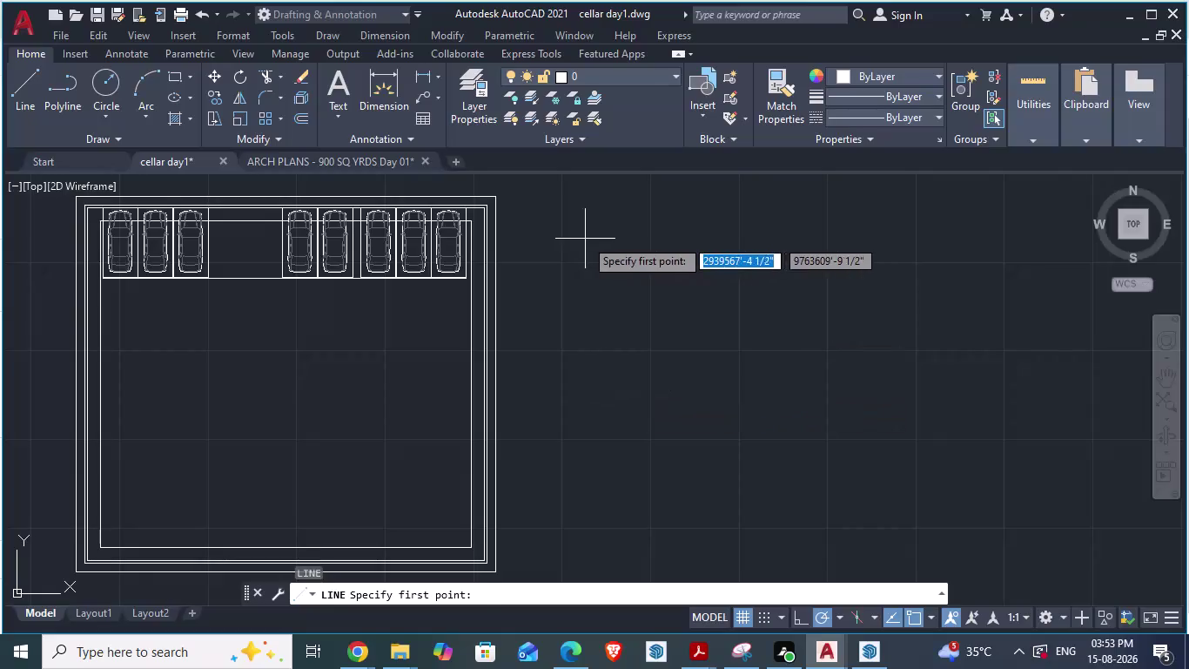
Draw a long vertical line right of the cellar parking plan, then select it.
click(585, 238)
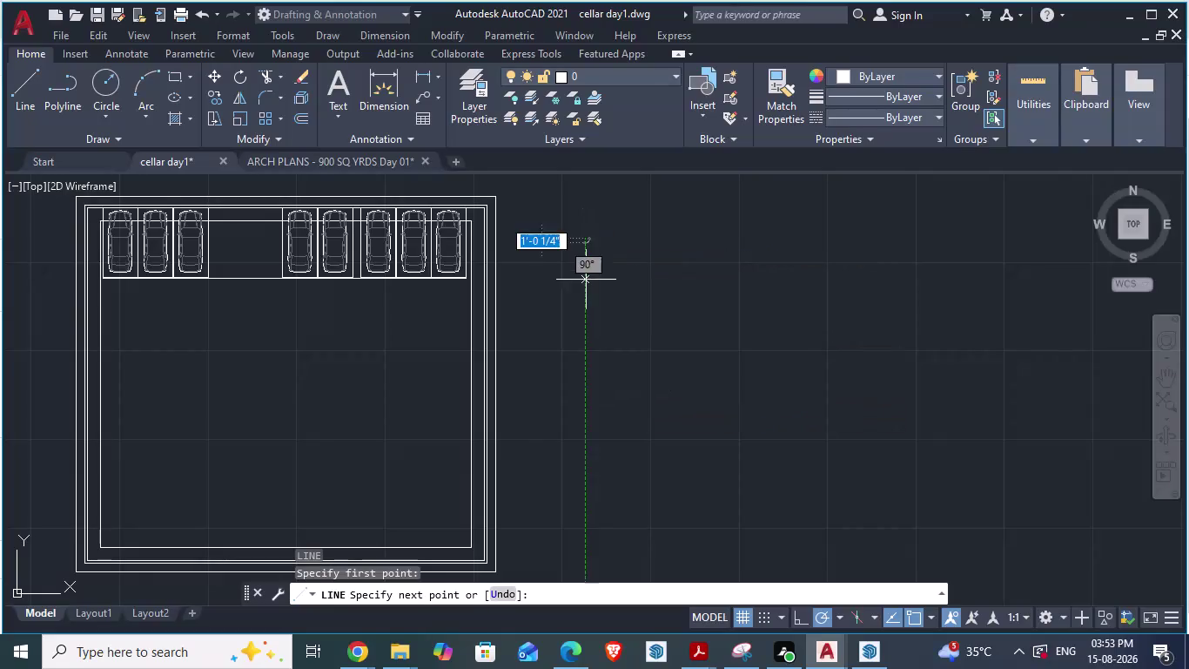
click(580, 480)
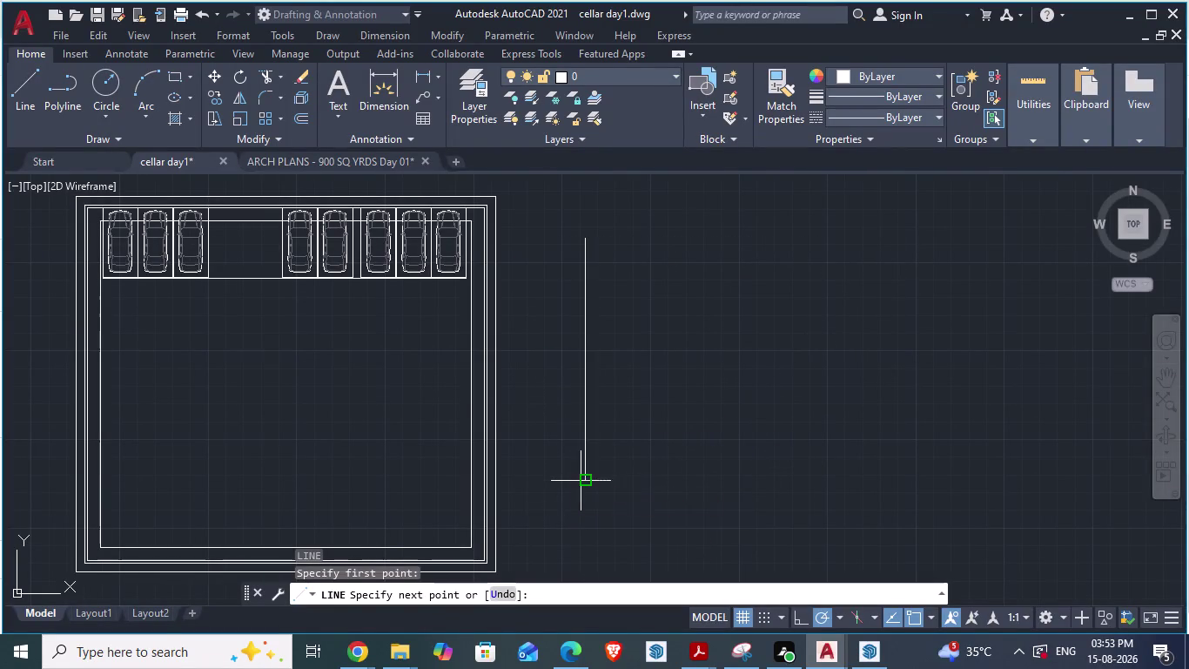
key(Escape)
scroll(up, 3)
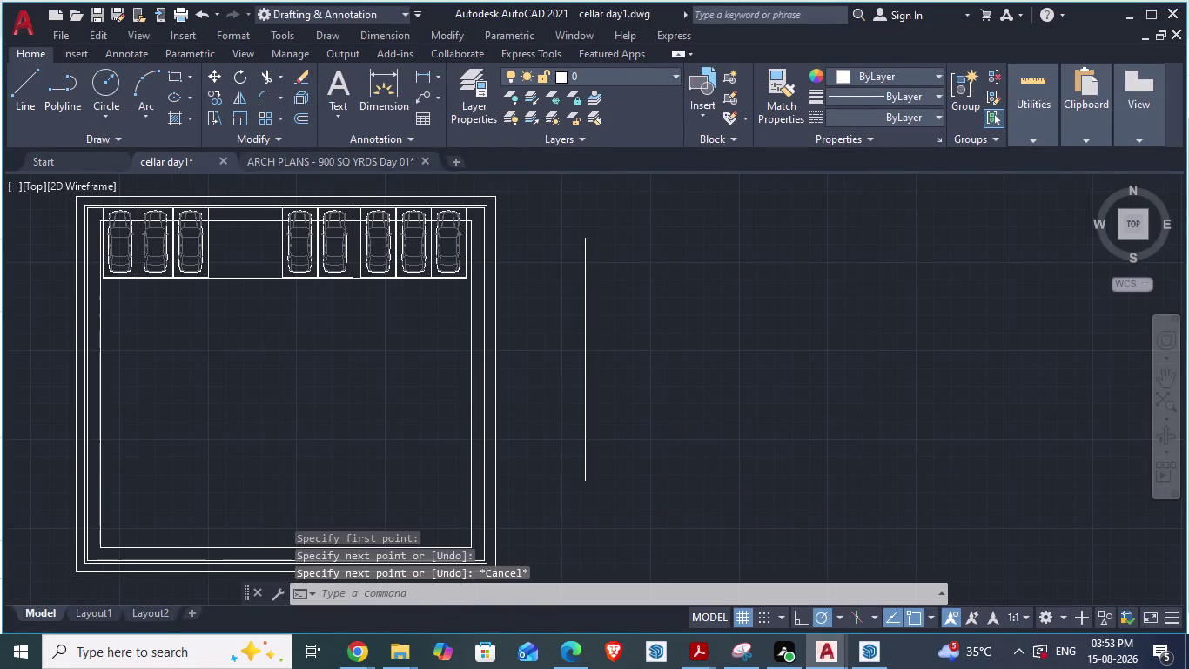
click(586, 339)
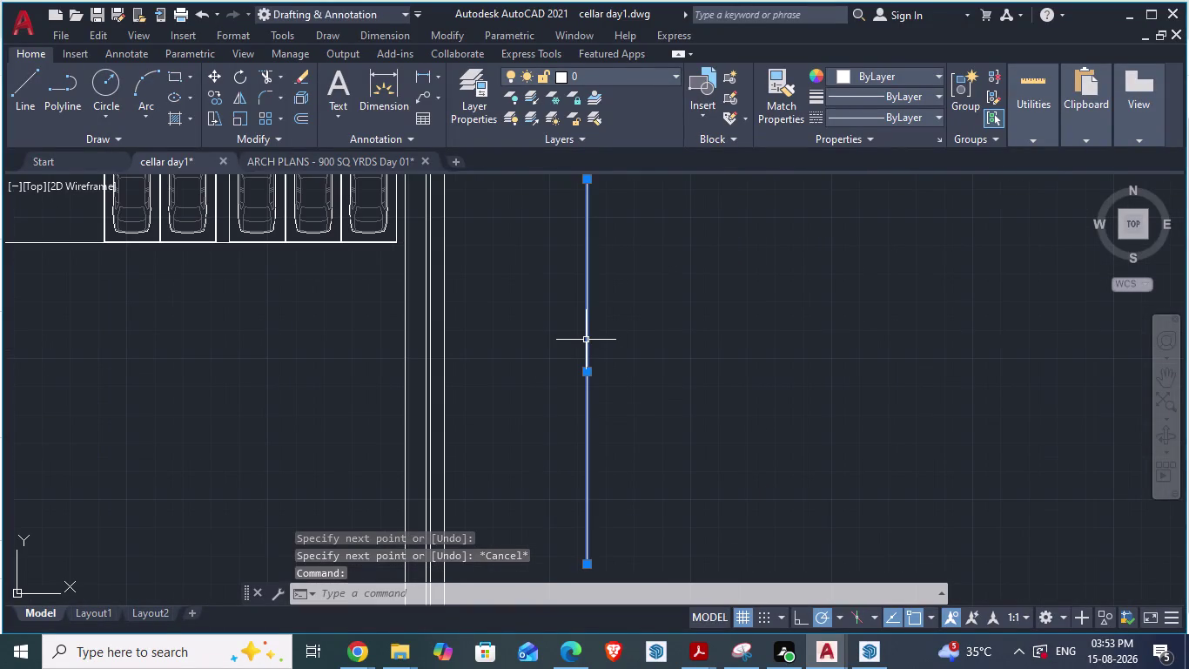
Start DIVIDE with DIV and pick the vertical line.
text(div)
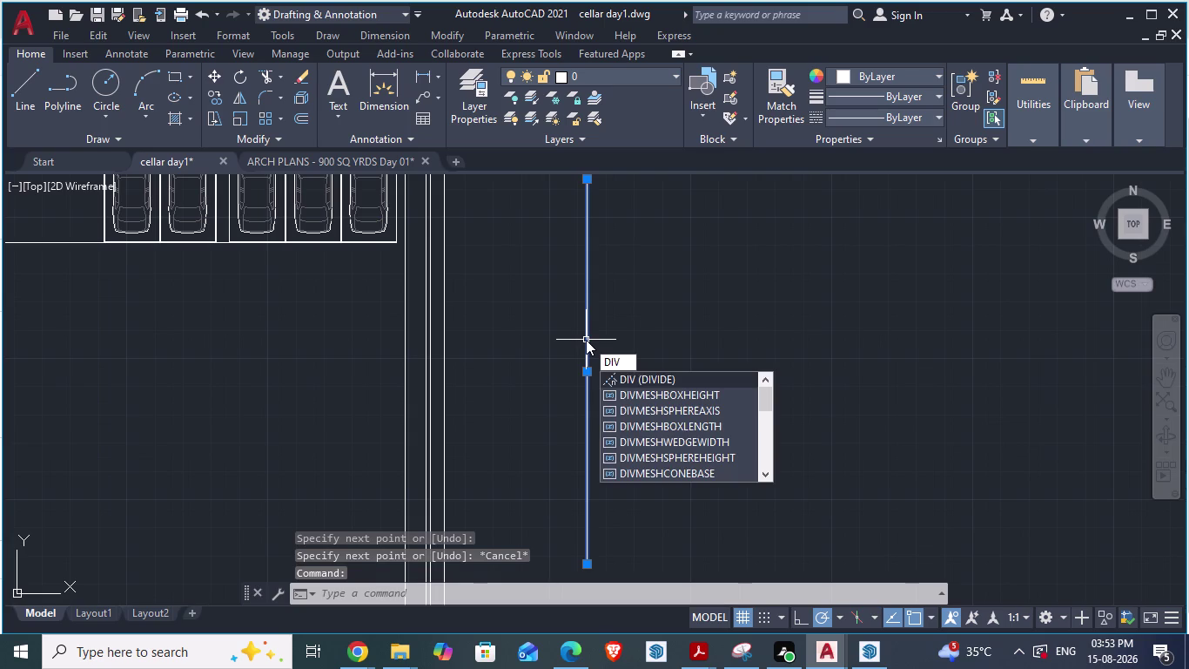
key(Return)
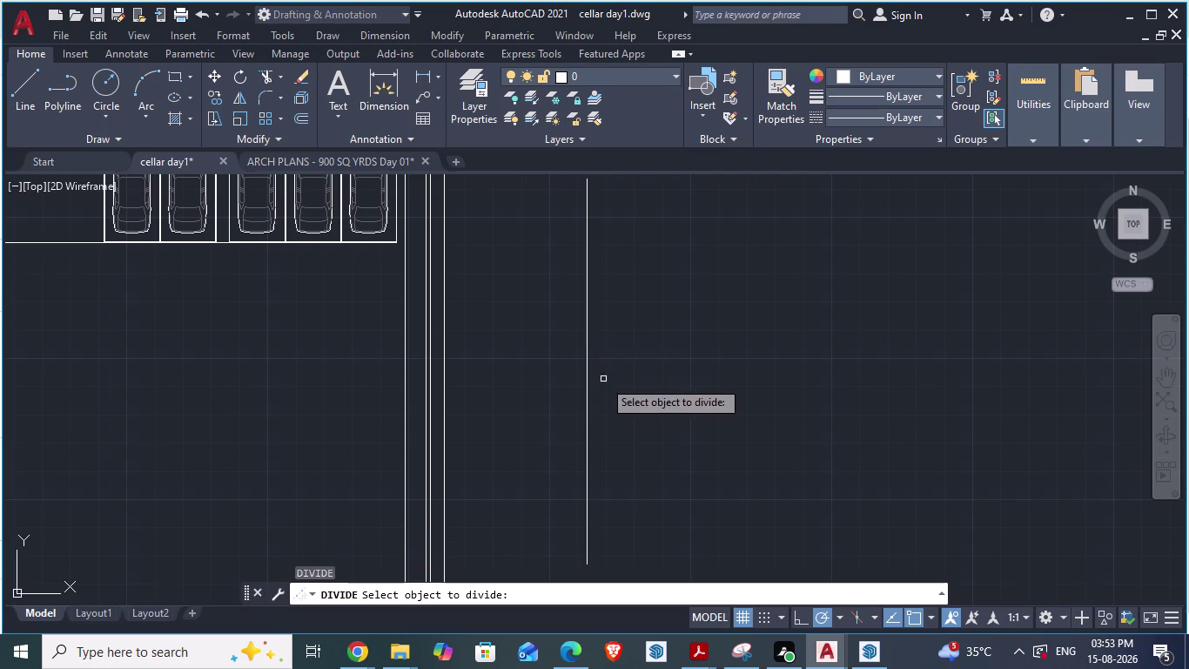
click(590, 367)
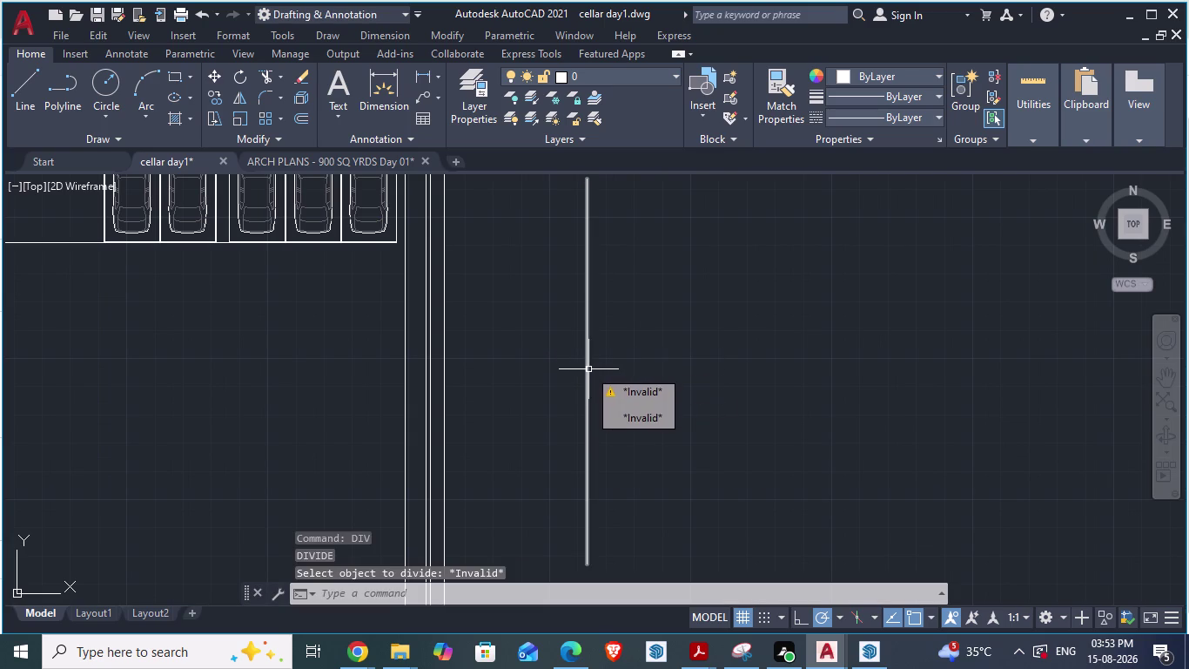
click(586, 371)
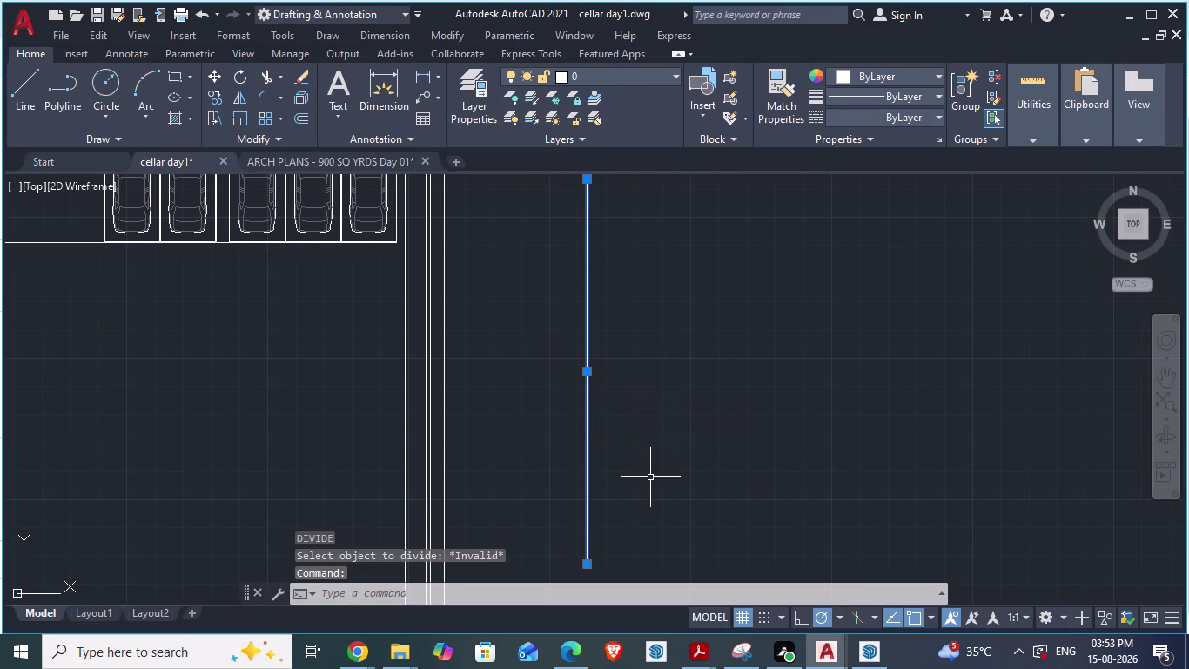
scroll(down, 3)
scroll(up, 3)
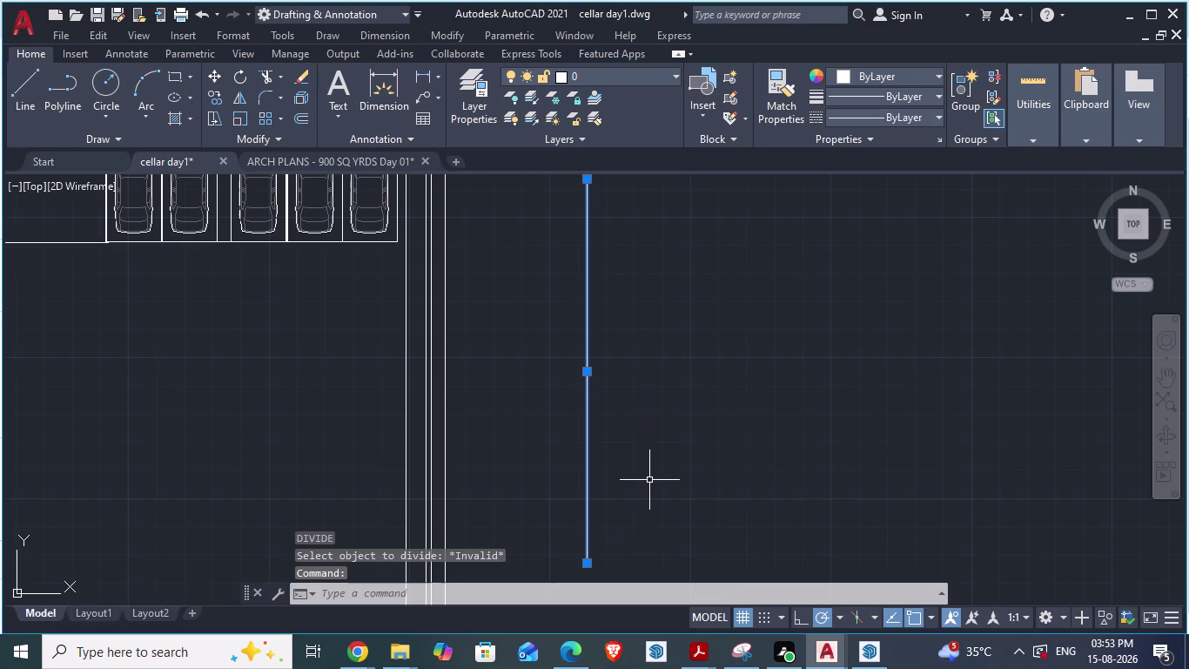
Rerun DIVIDE, pick the vertical line and divide it into 3 segments.
text(di)
text(v)
key(Return)
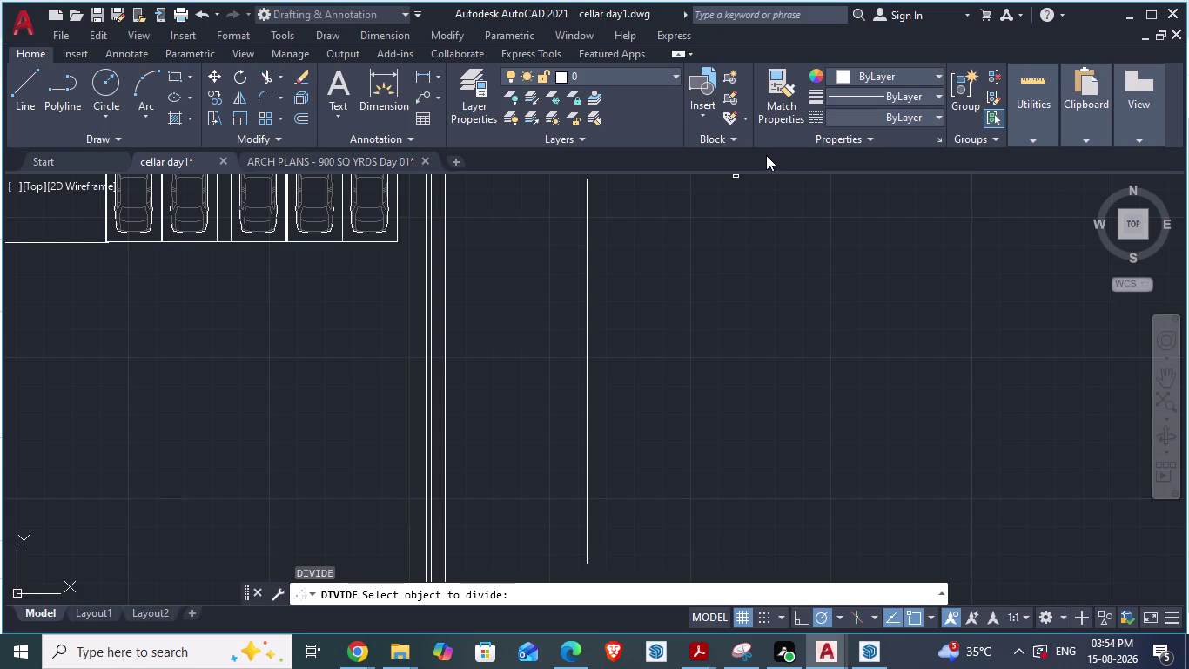
click(846, 144)
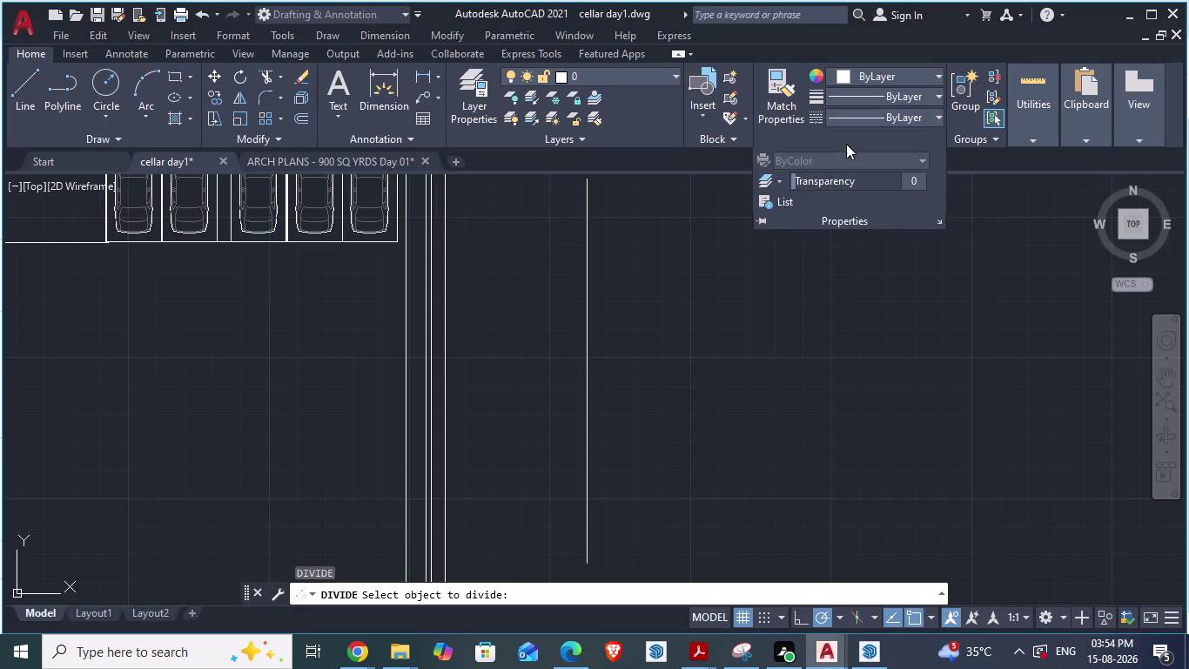
click(588, 292)
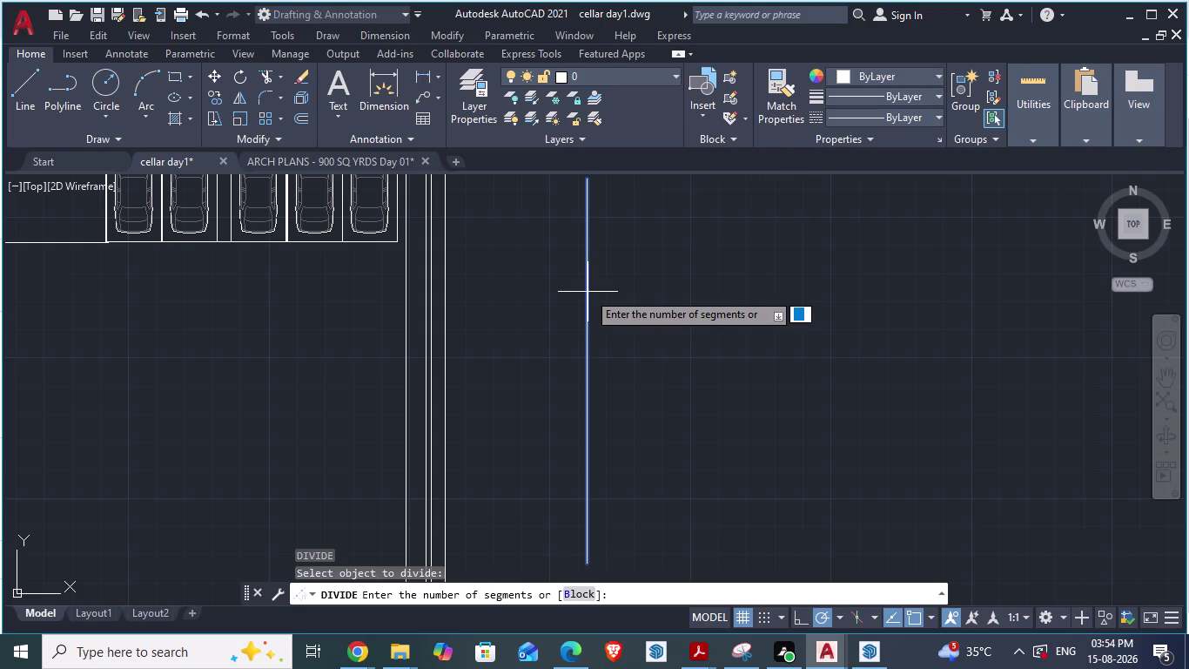
key(3)
key(Return)
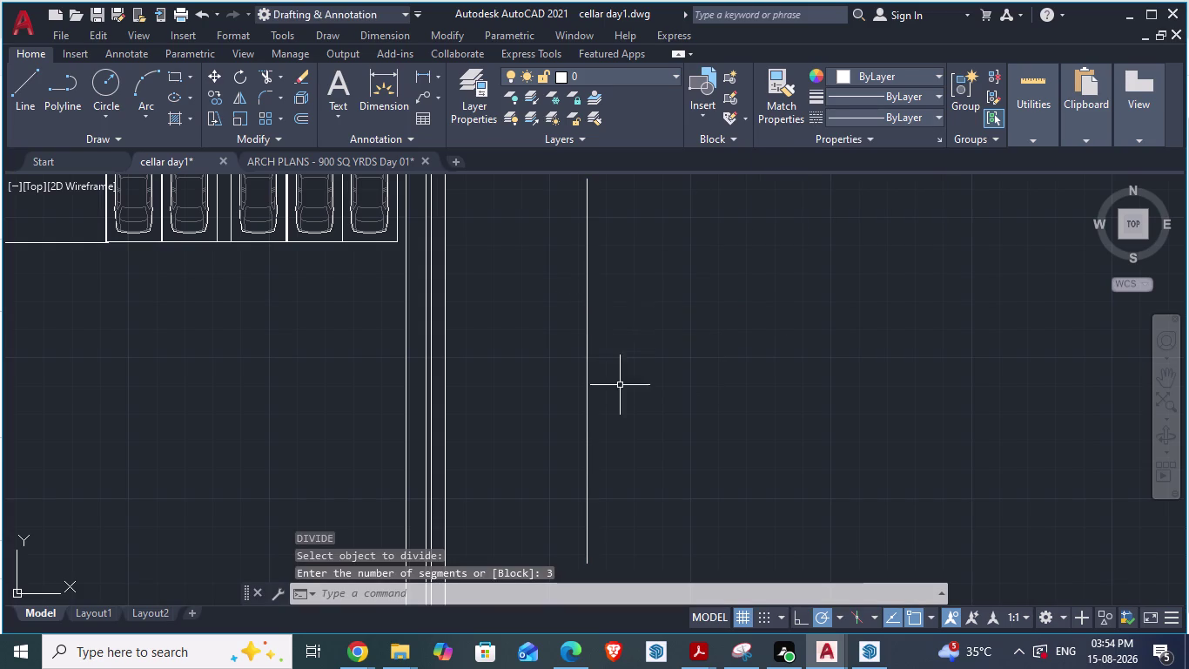
click(587, 420)
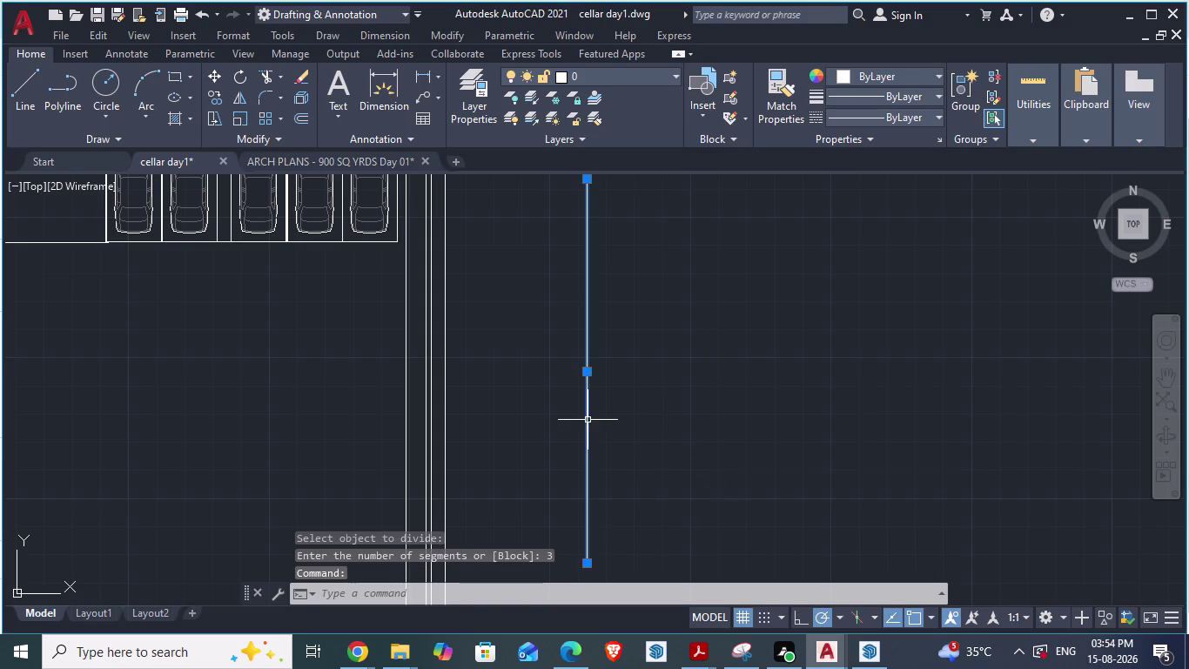
Correct a mistyped command to DIV and restart DIVIDE.
key(d)
key(y)
key(BackSpace)
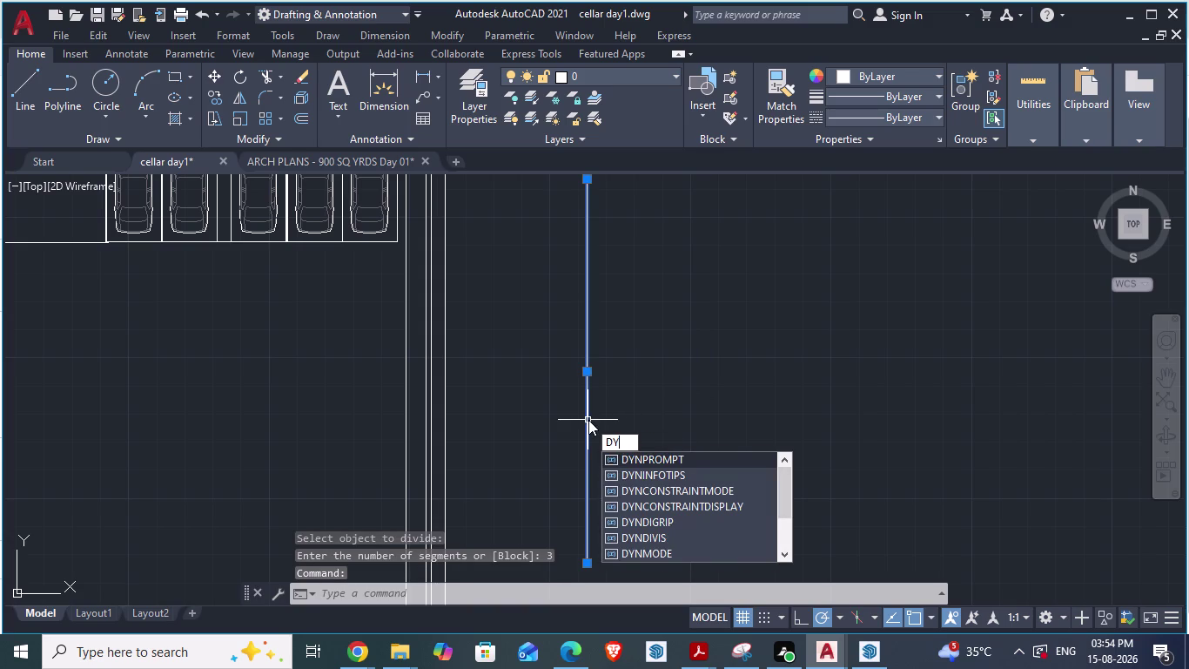
key(BackSpace)
key(i)
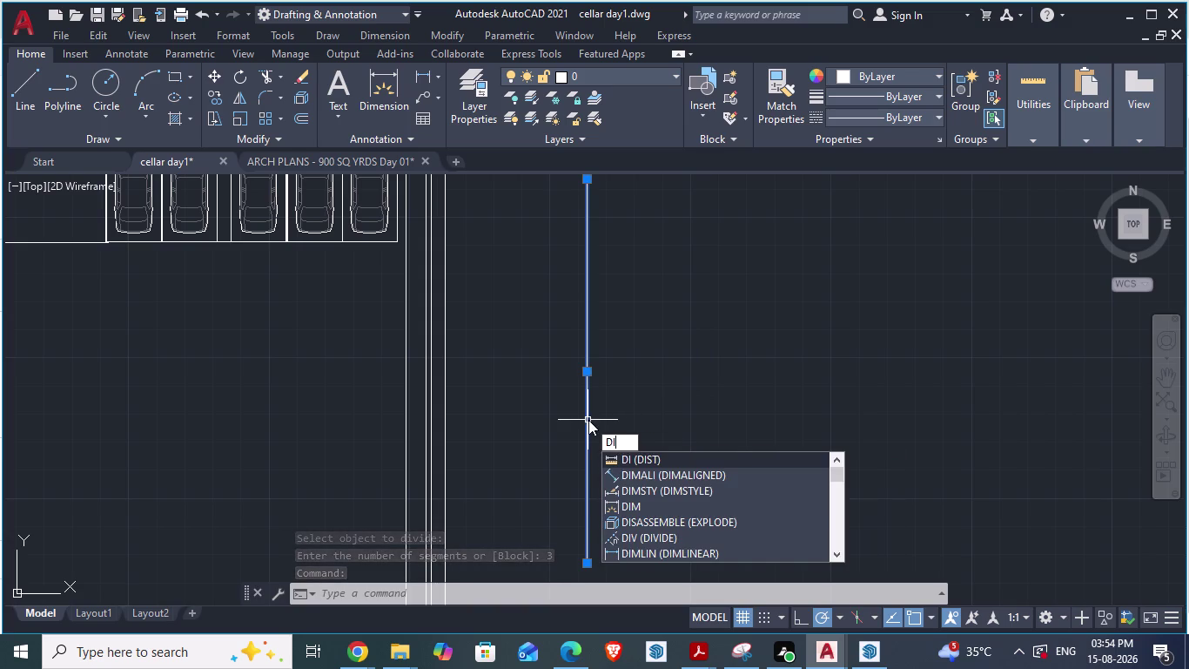
key(v)
key(Return)
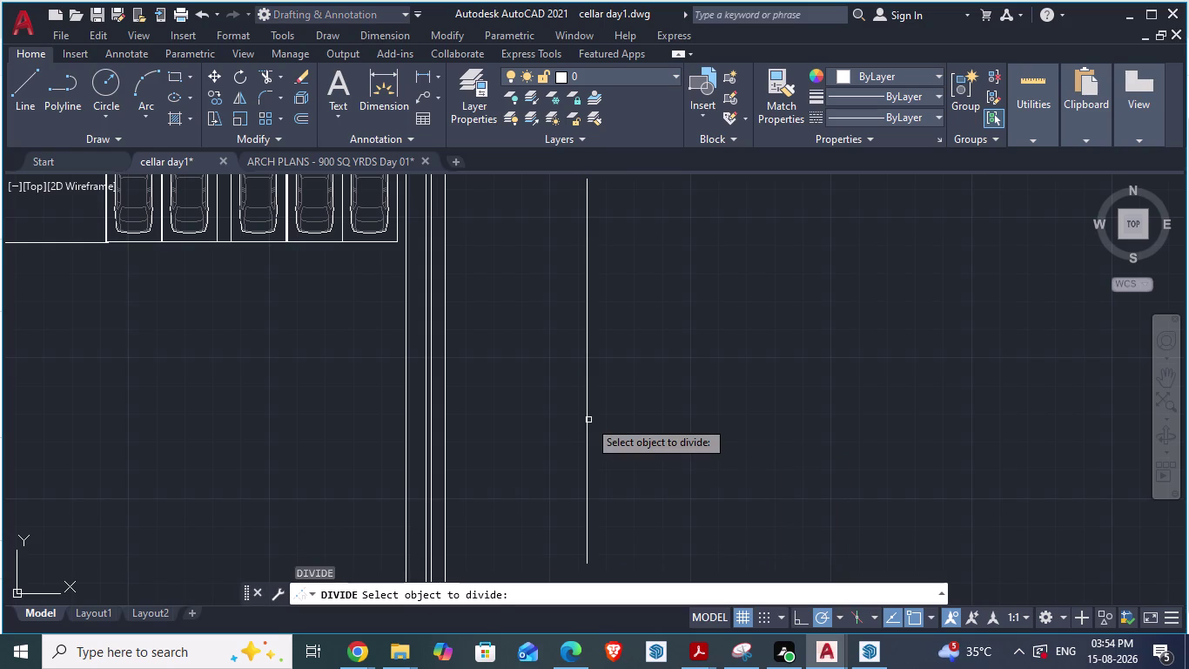
Pick the vertical line and enter 3 segments after the rejected 3' count.
click(588, 419)
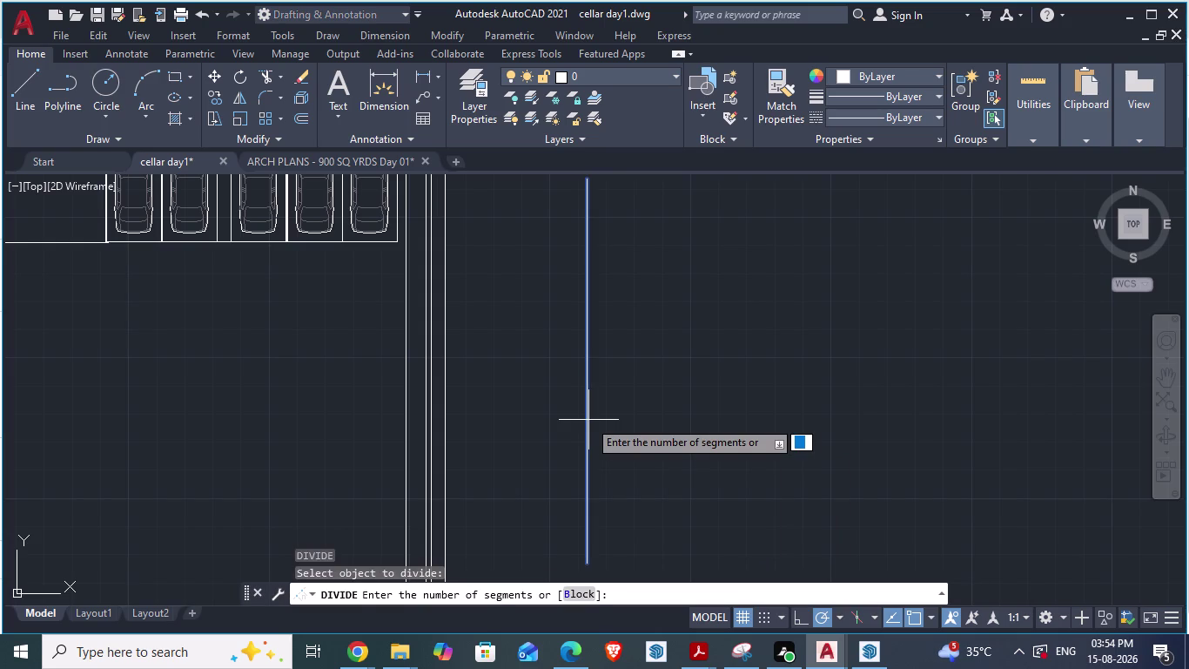
key(3)
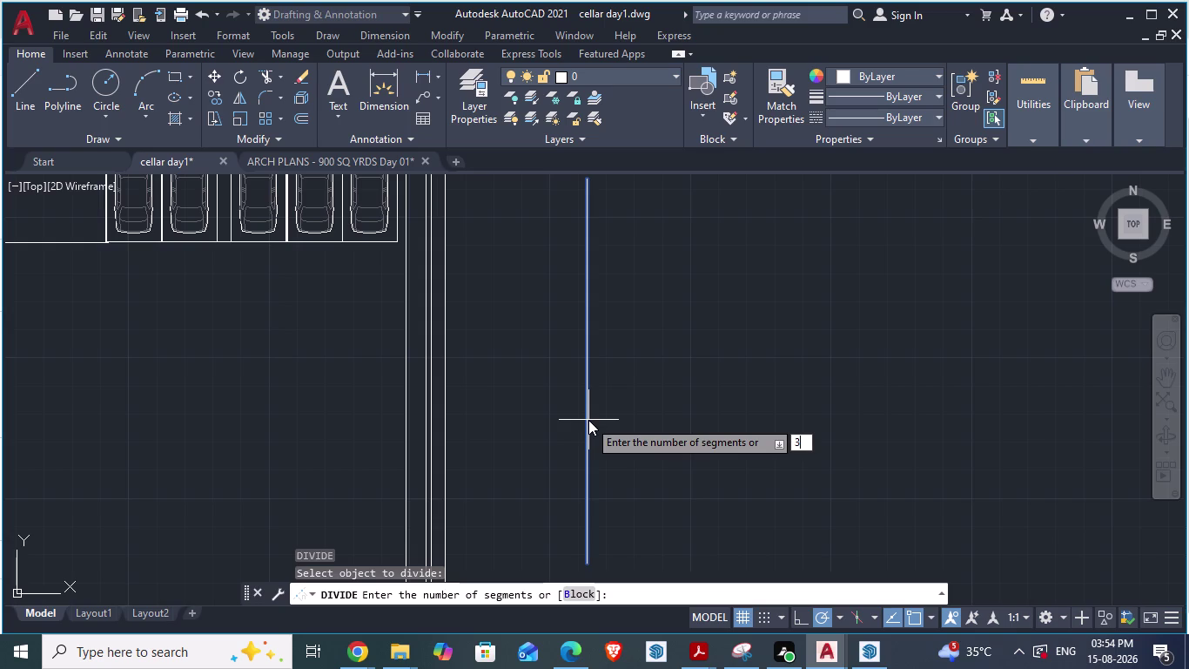
key(apostrophe)
key(Return)
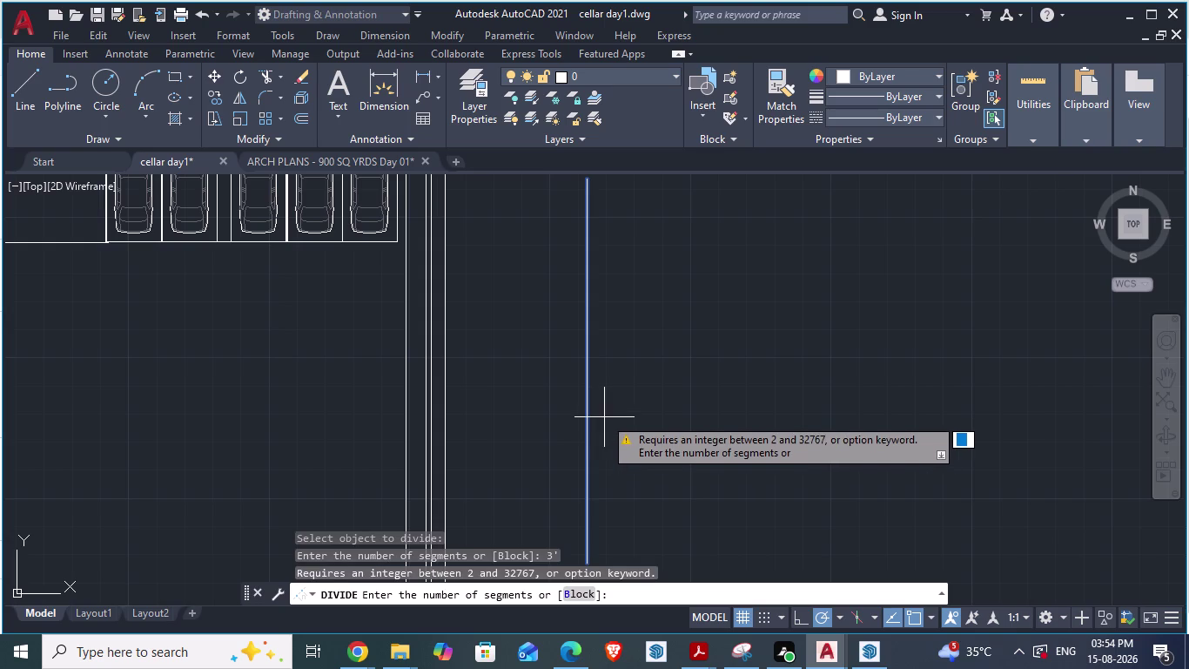
click(585, 340)
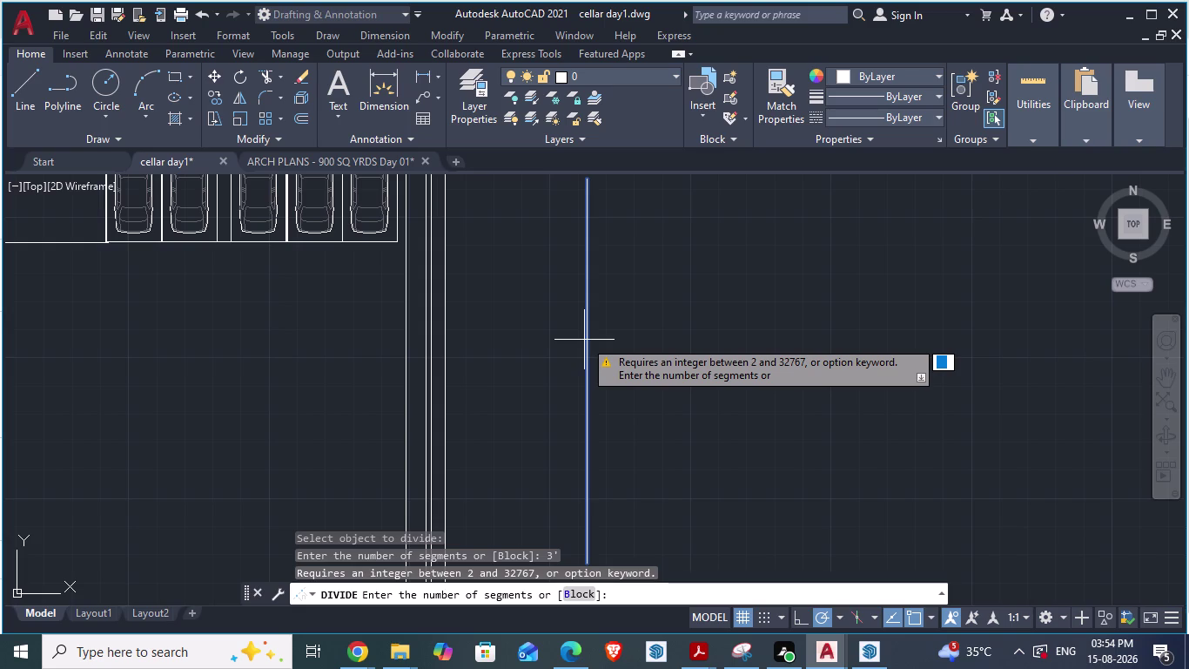
key(3)
key(Return)
scroll(up, 3)
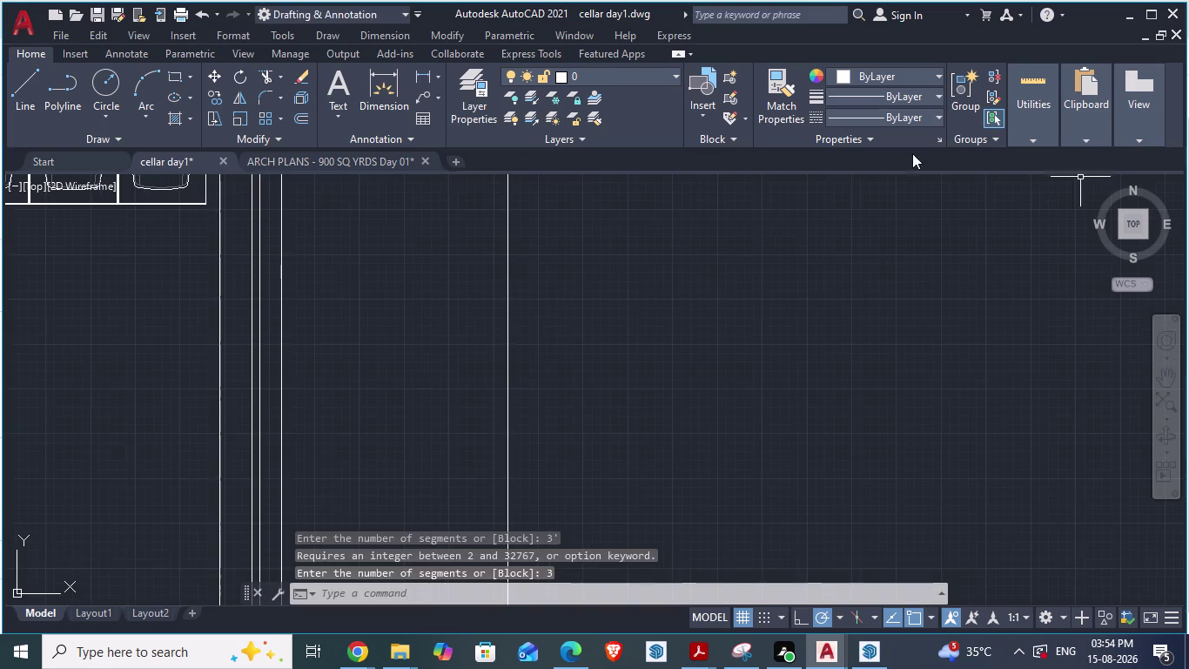
Zoom in and pick a division point and the divided line to check them.
scroll(down, 3)
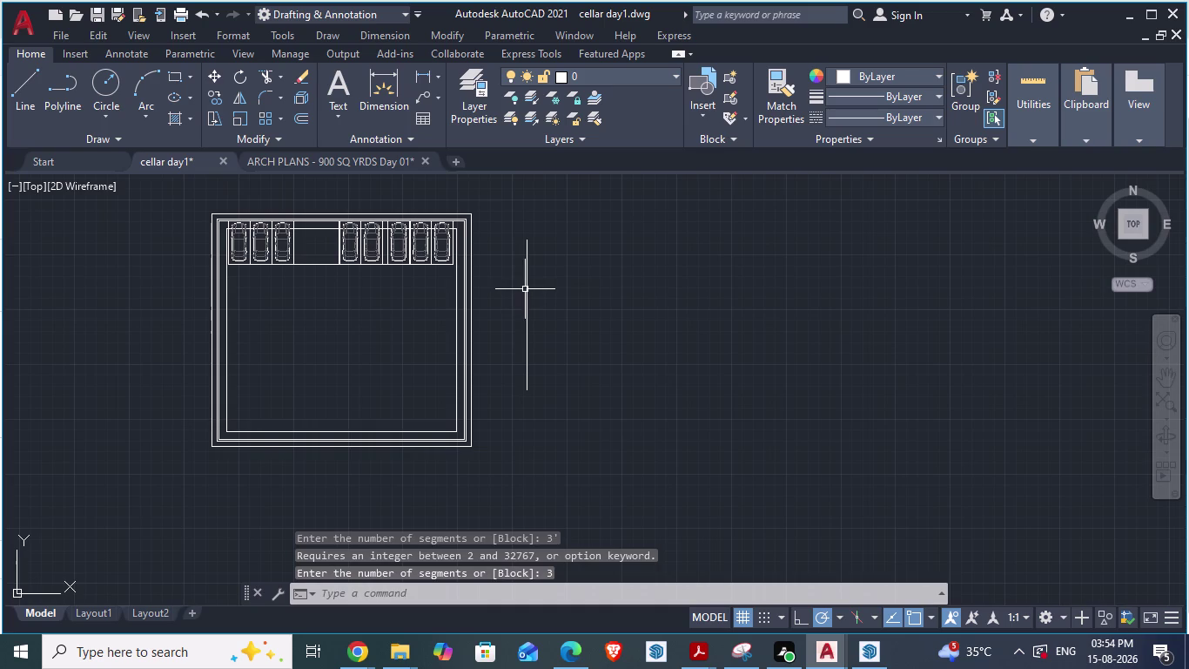
click(525, 289)
scroll(up, 3)
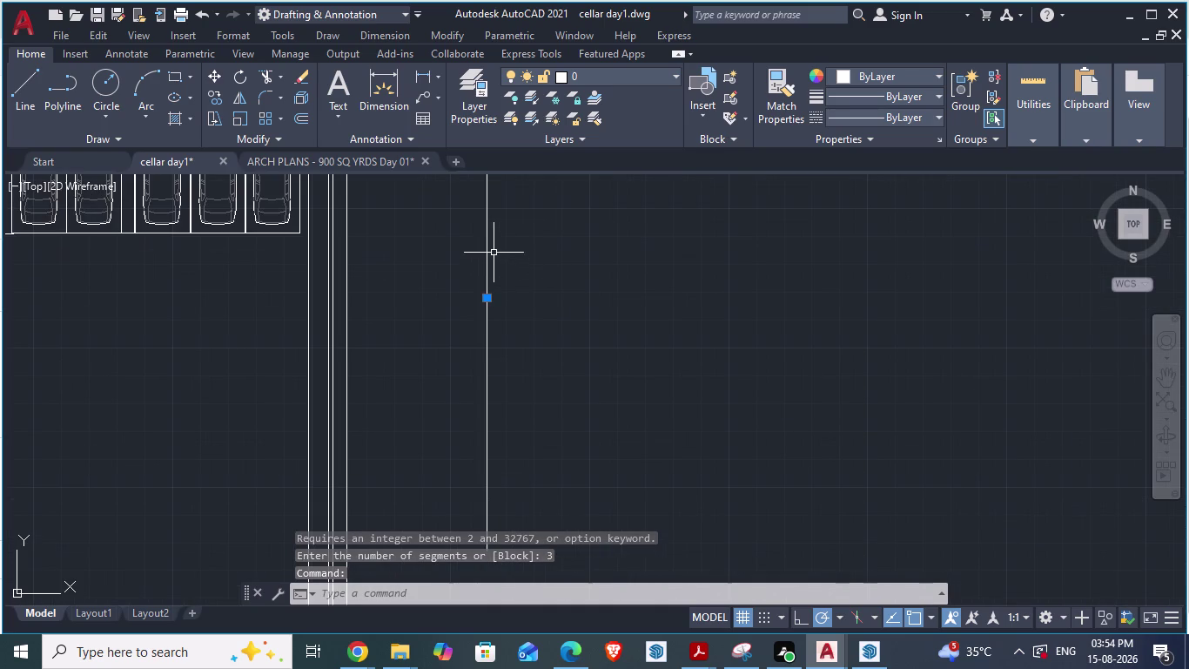
click(489, 247)
scroll(down, 3)
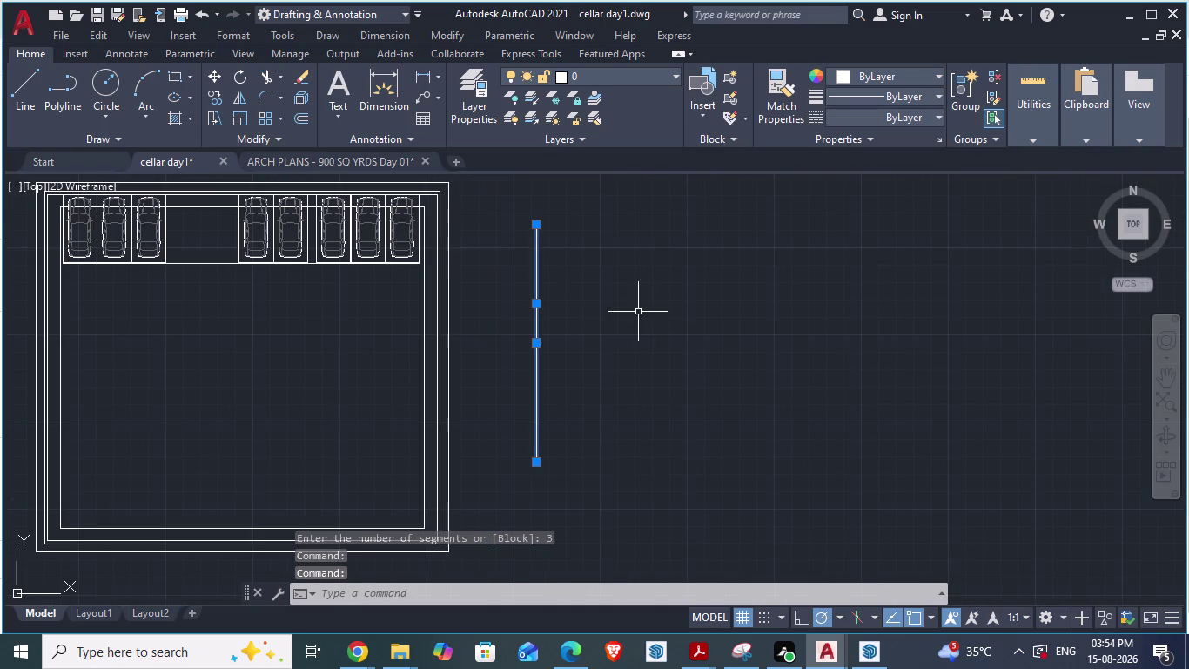
scroll(up, 3)
scroll(down, 3)
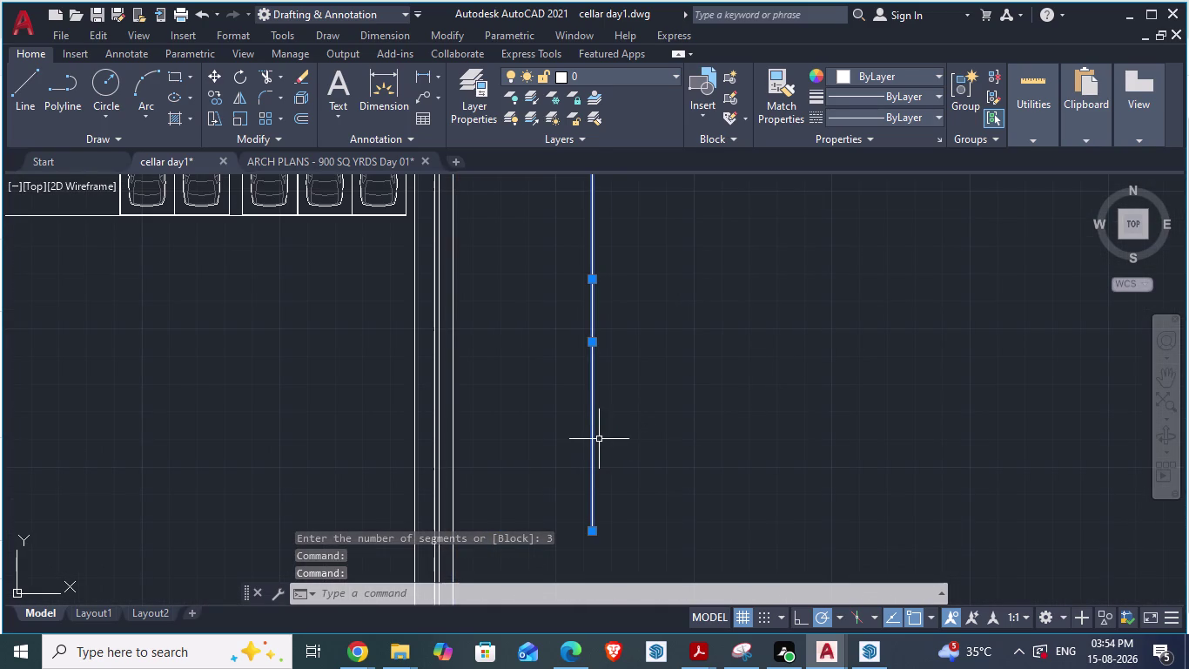
Cancel two stray selection windows, select the vertical line and zoom out.
click(595, 443)
click(594, 444)
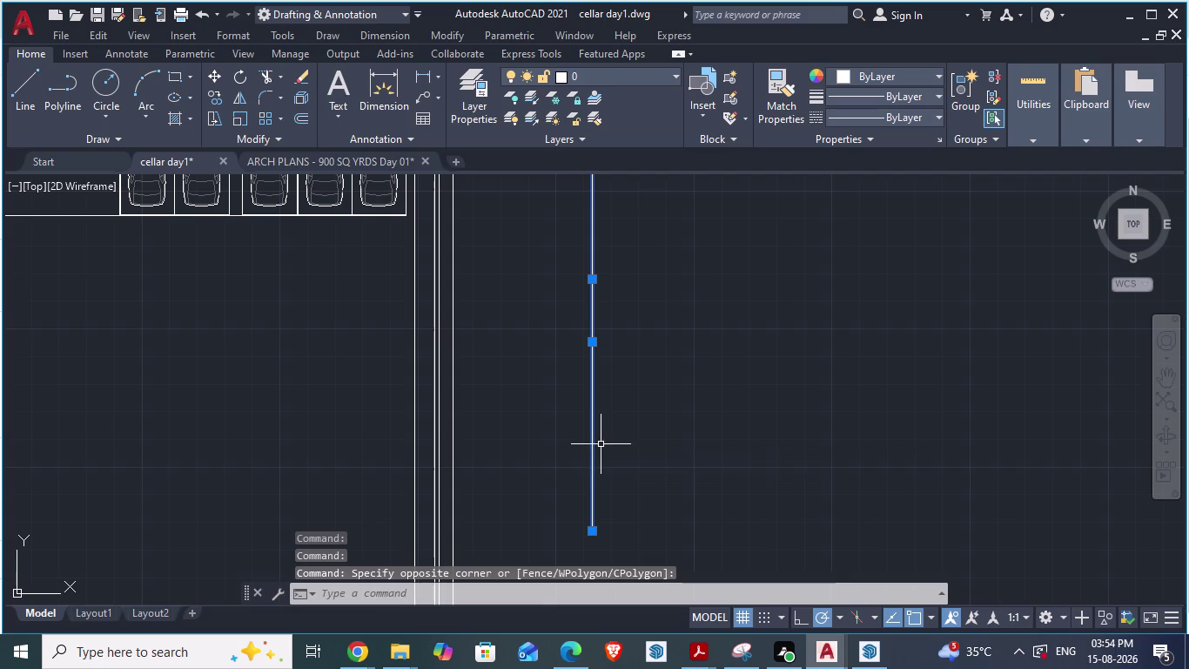
key(Escape)
click(702, 448)
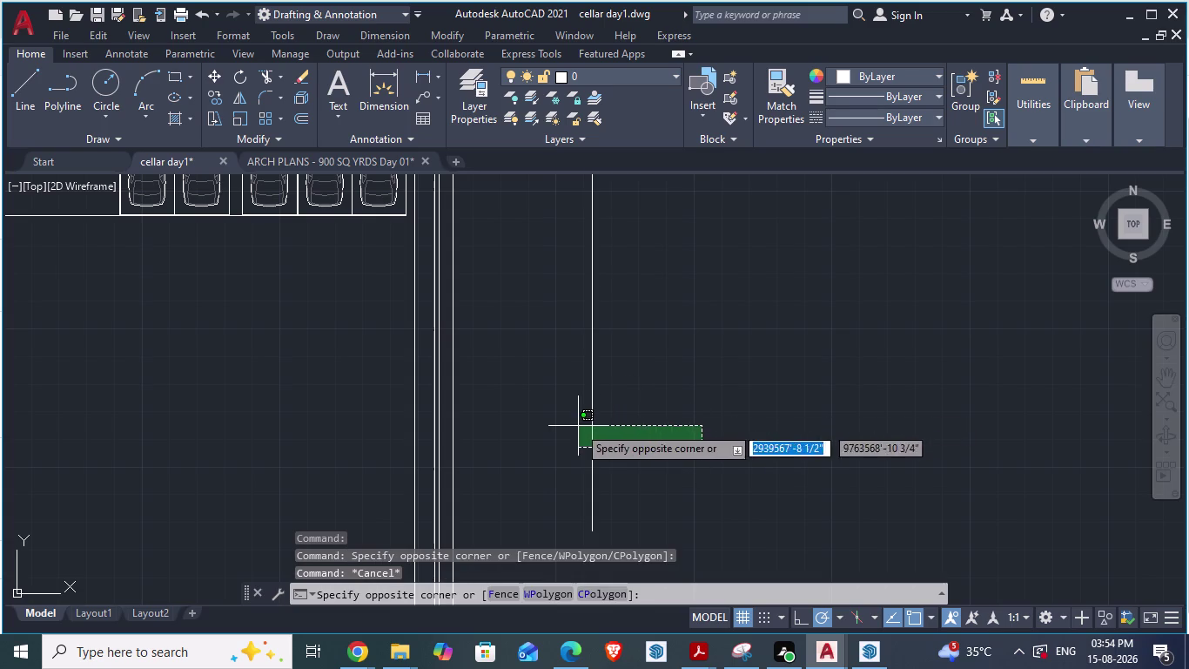
key(Escape)
click(593, 429)
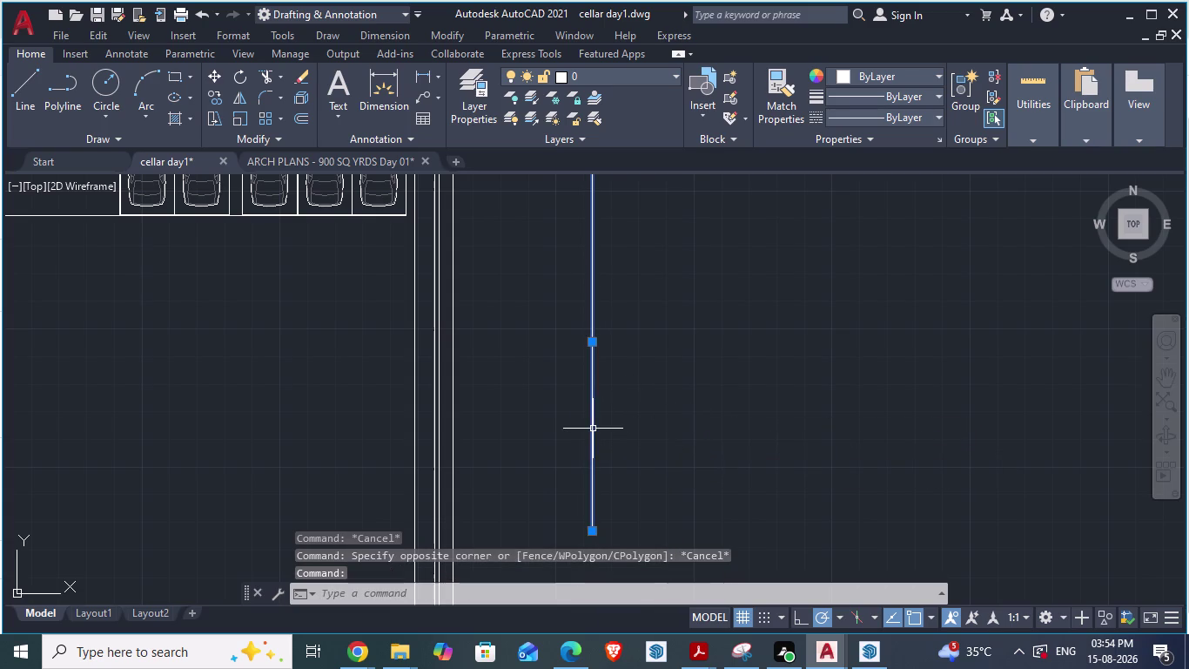
scroll(down, 3)
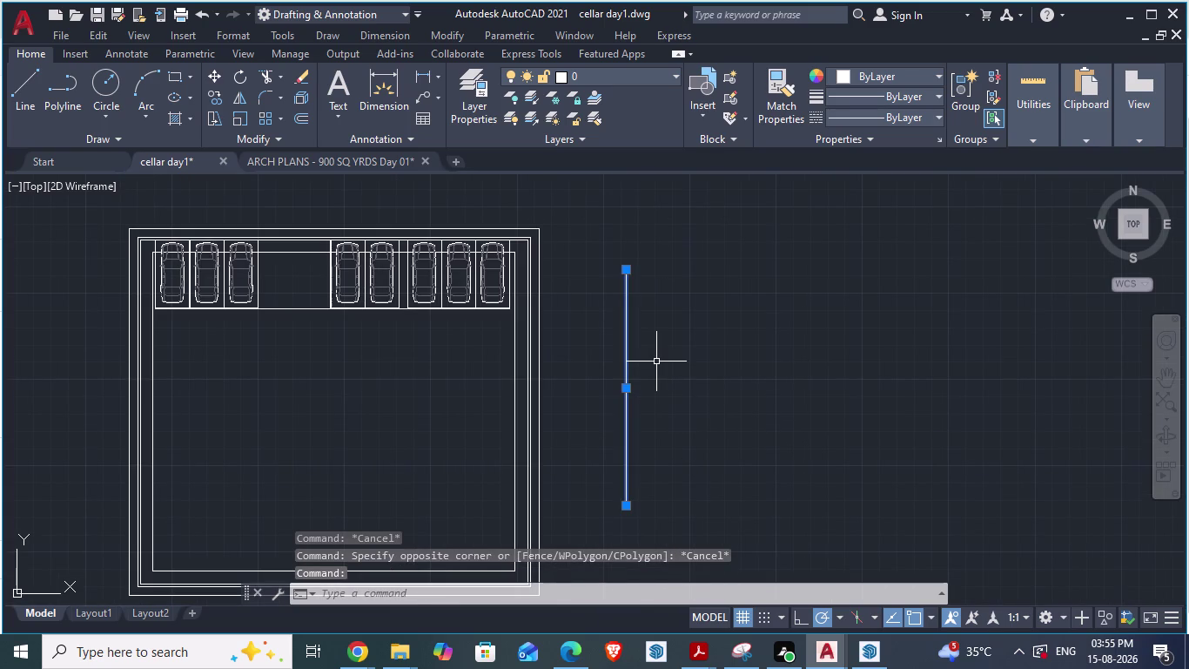
Divide the vertical line into 3 segments with DIV and select it.
text(div)
key(Return)
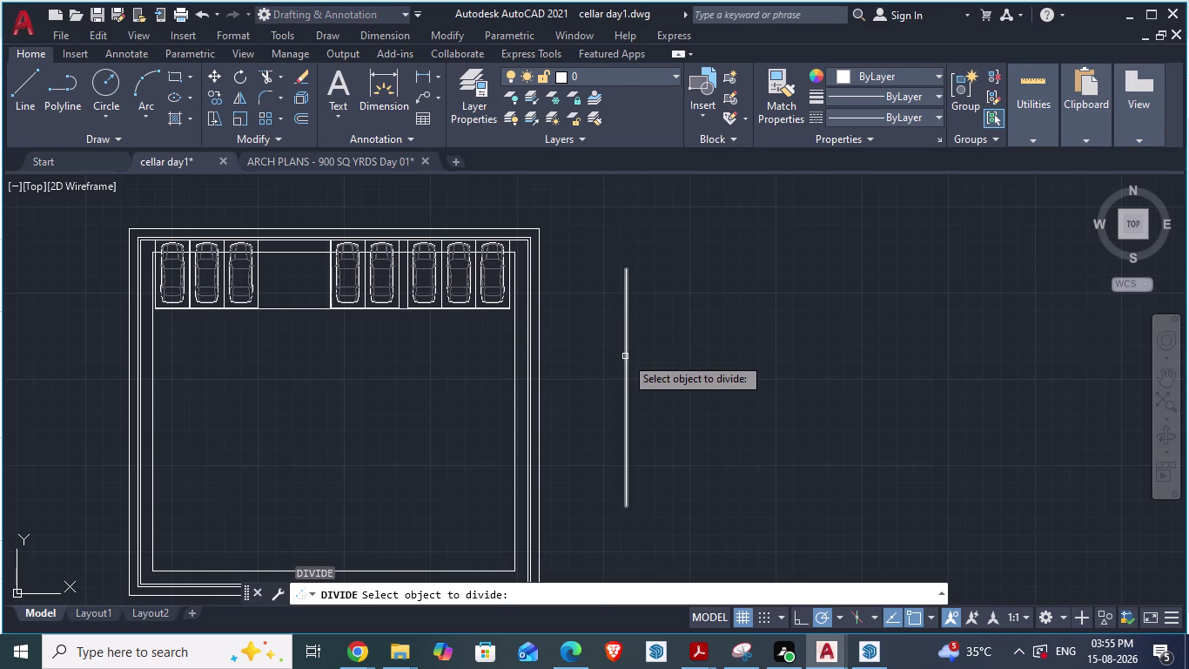
click(625, 357)
key(3)
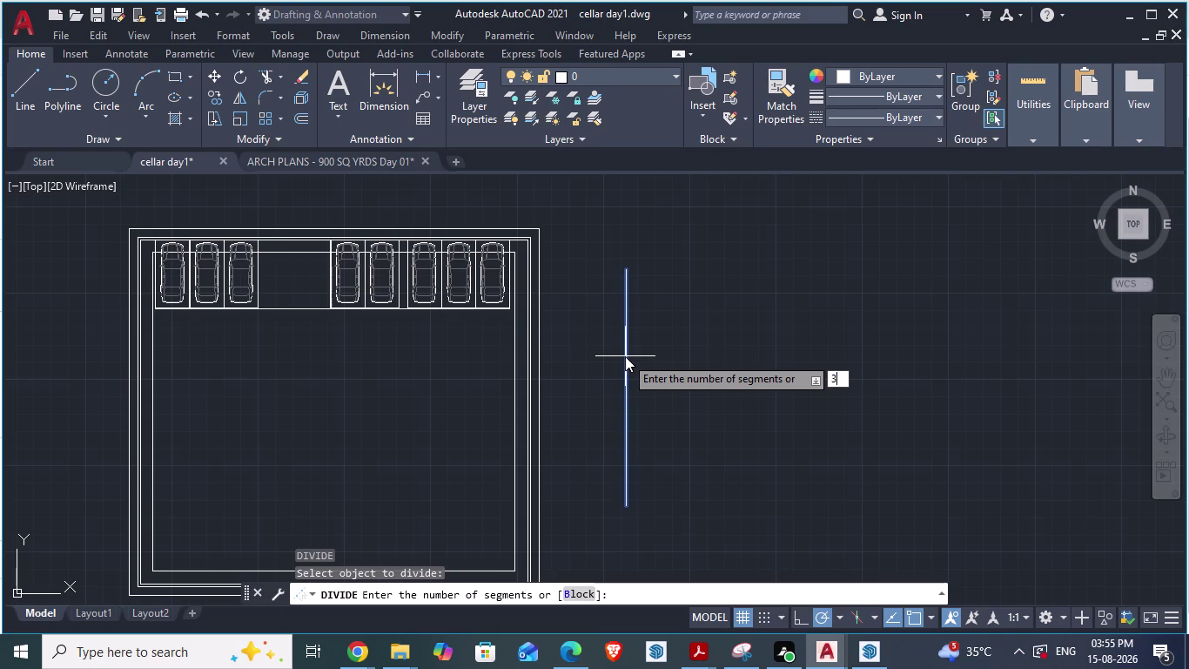
key(Return)
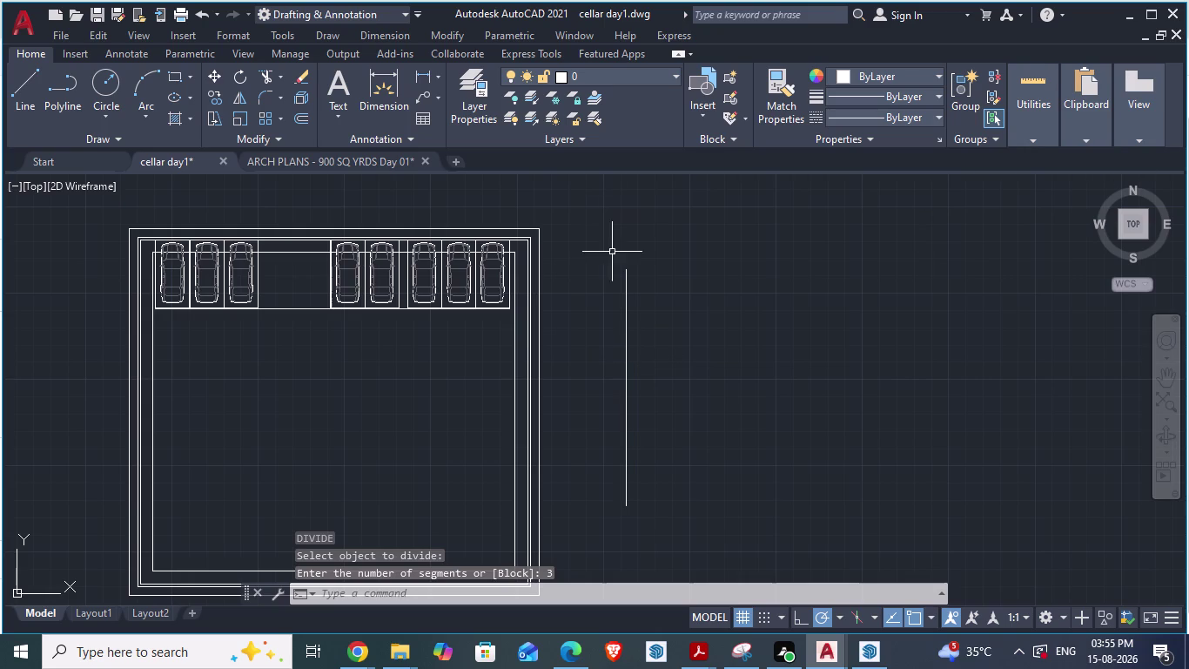
click(624, 282)
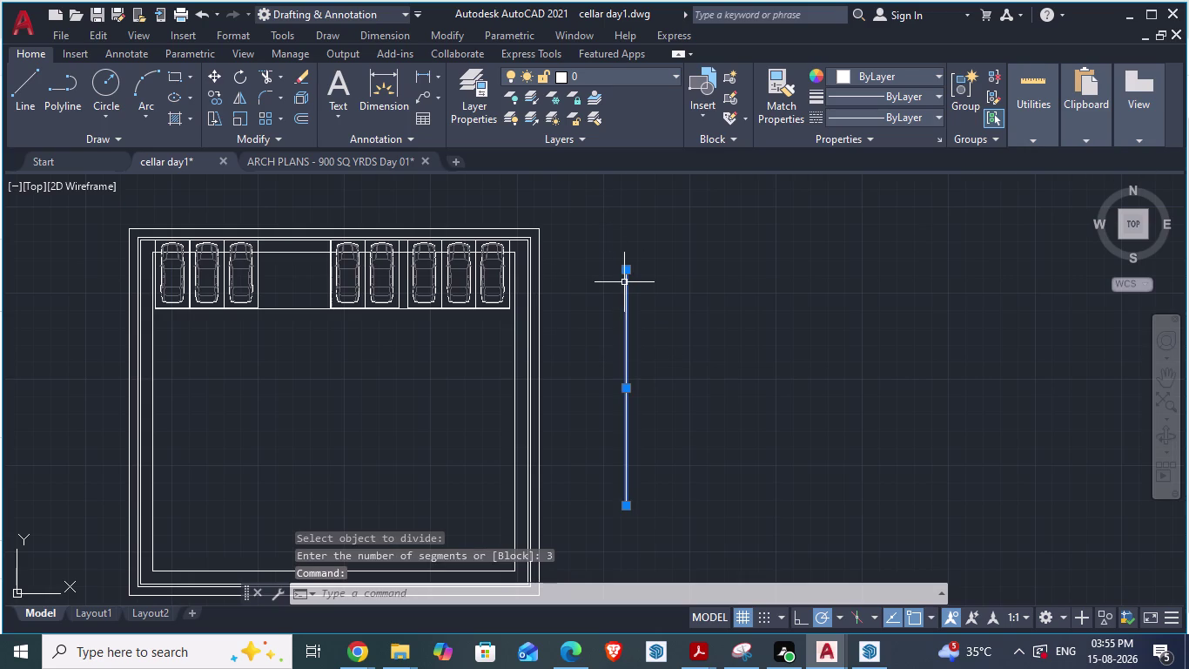
Window-select the line with its node points, clear it, then select only the line.
drag(581, 228, 602, 524)
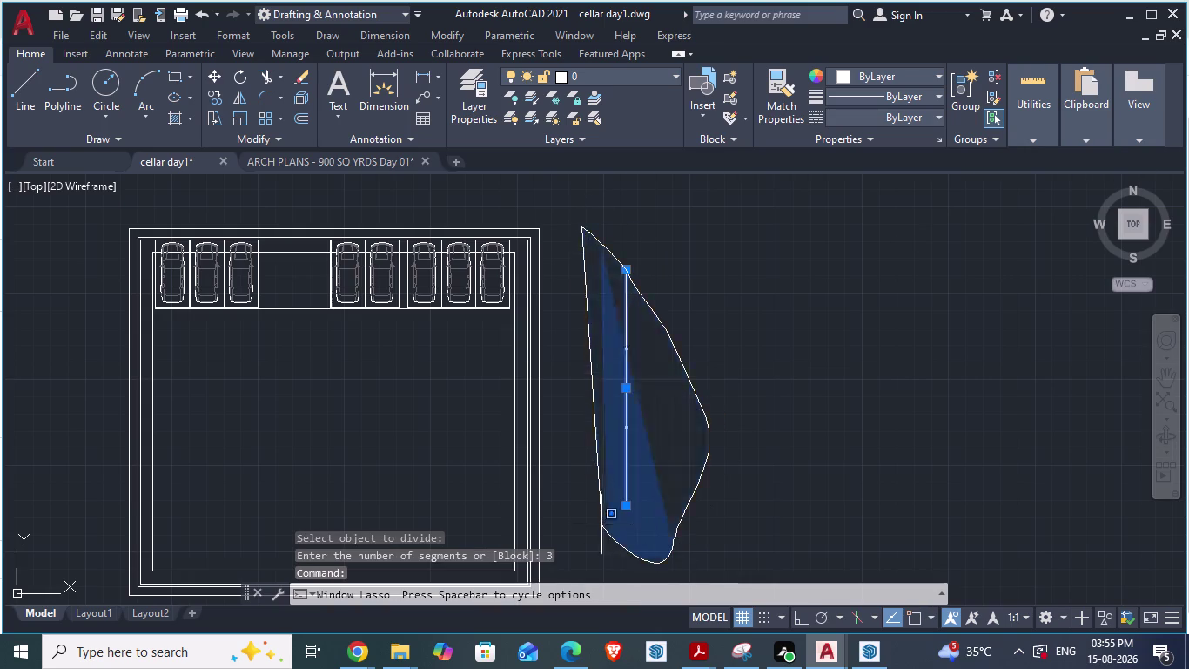
drag(602, 525, 599, 516)
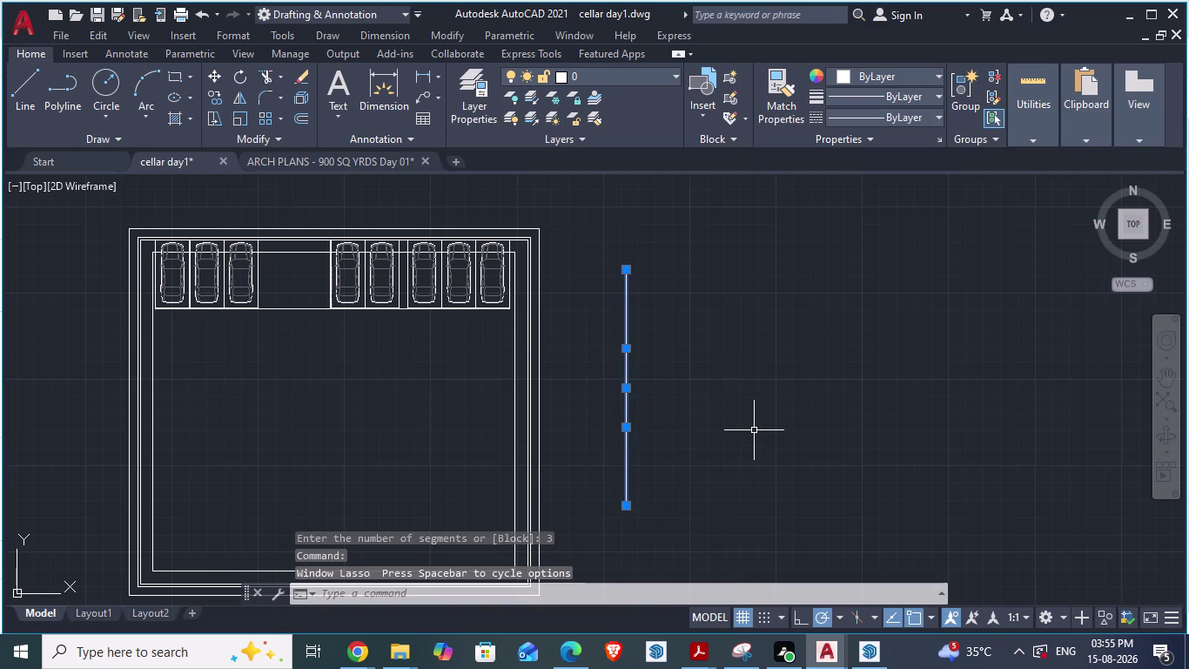
key(Escape)
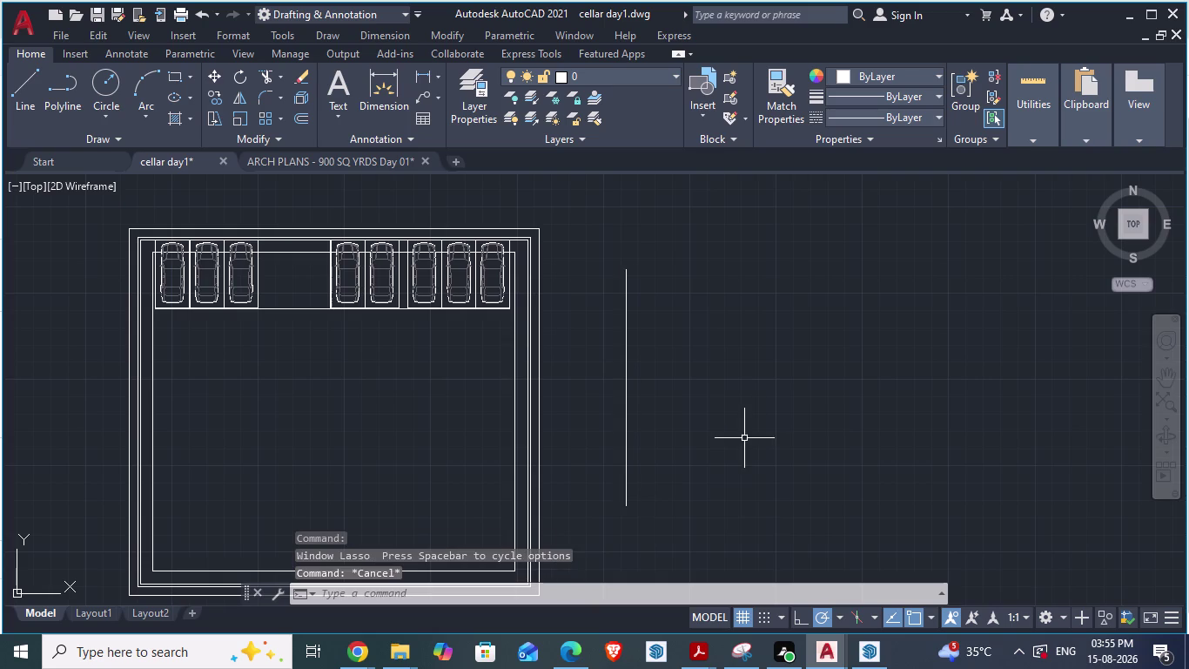
right_click(728, 421)
key(Escape)
drag(600, 210, 613, 525)
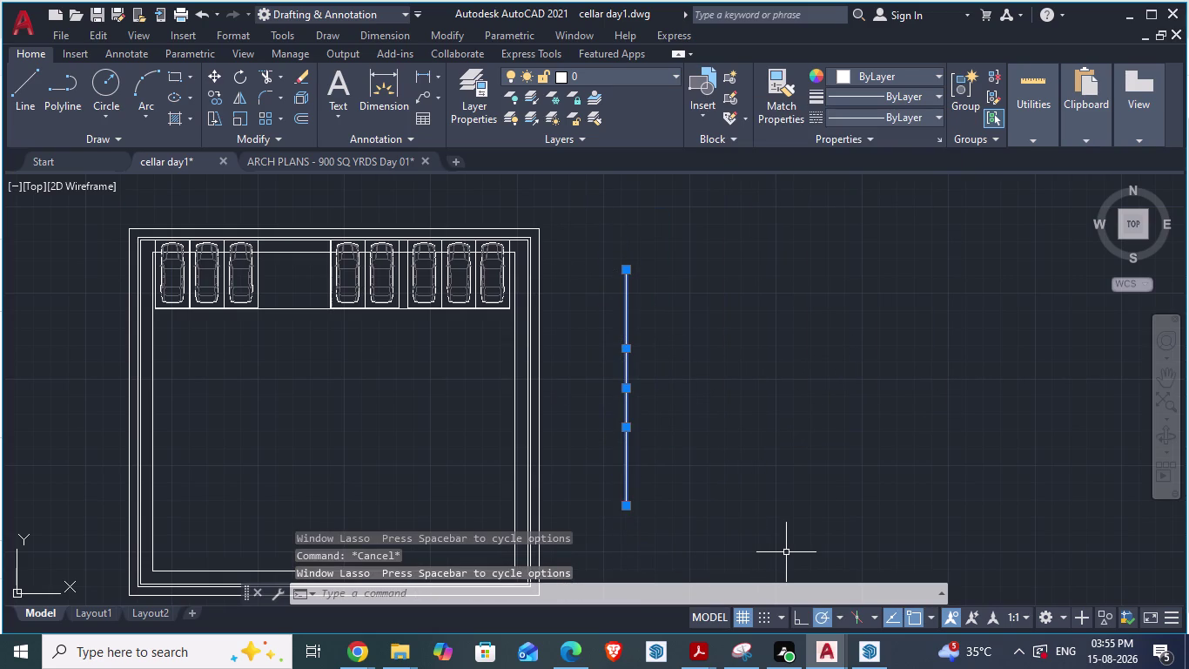
key(Escape)
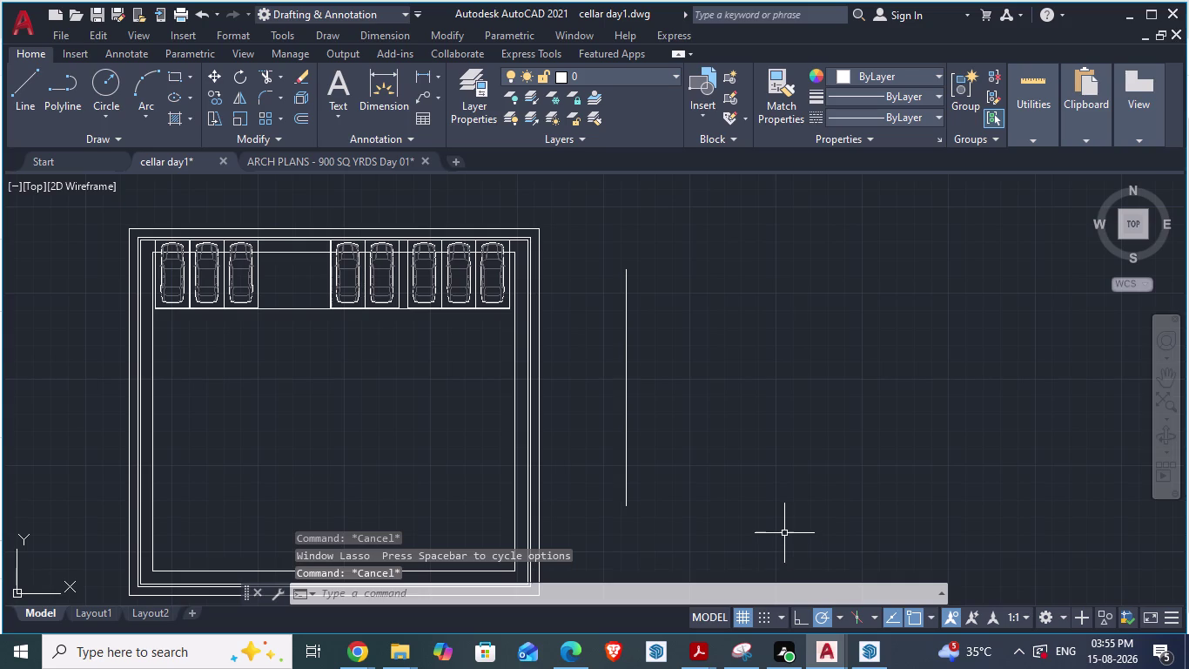
click(625, 494)
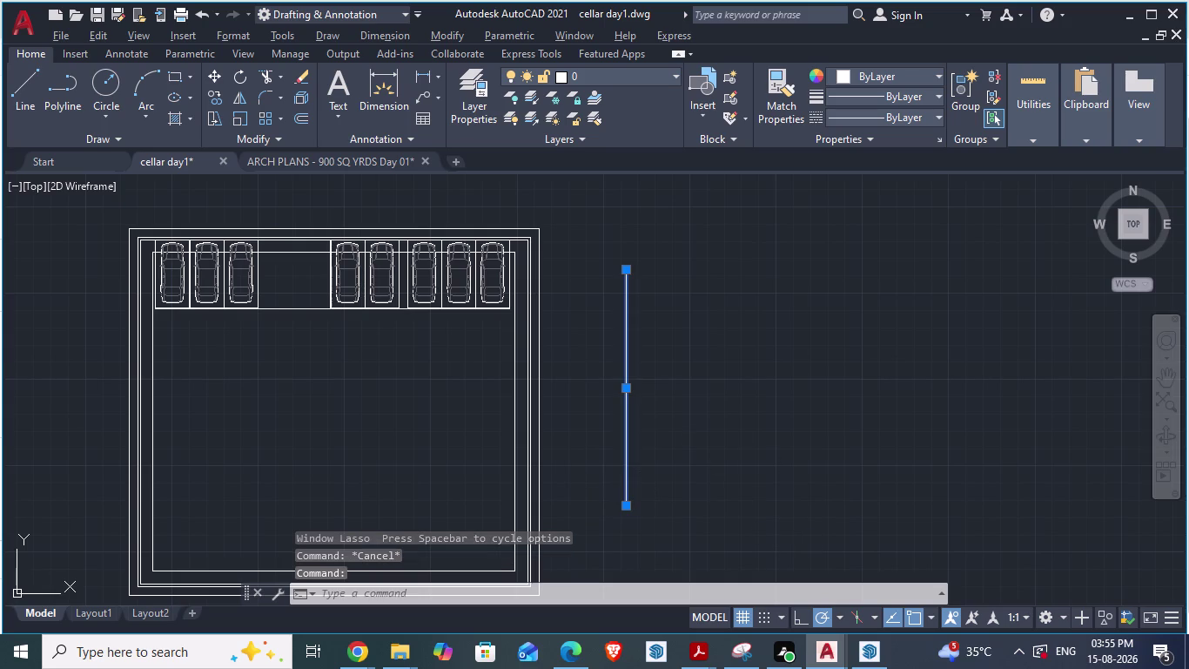
Dismiss the shortcut menu, cancel the accidental grip stretch and reselect the line.
key(m)
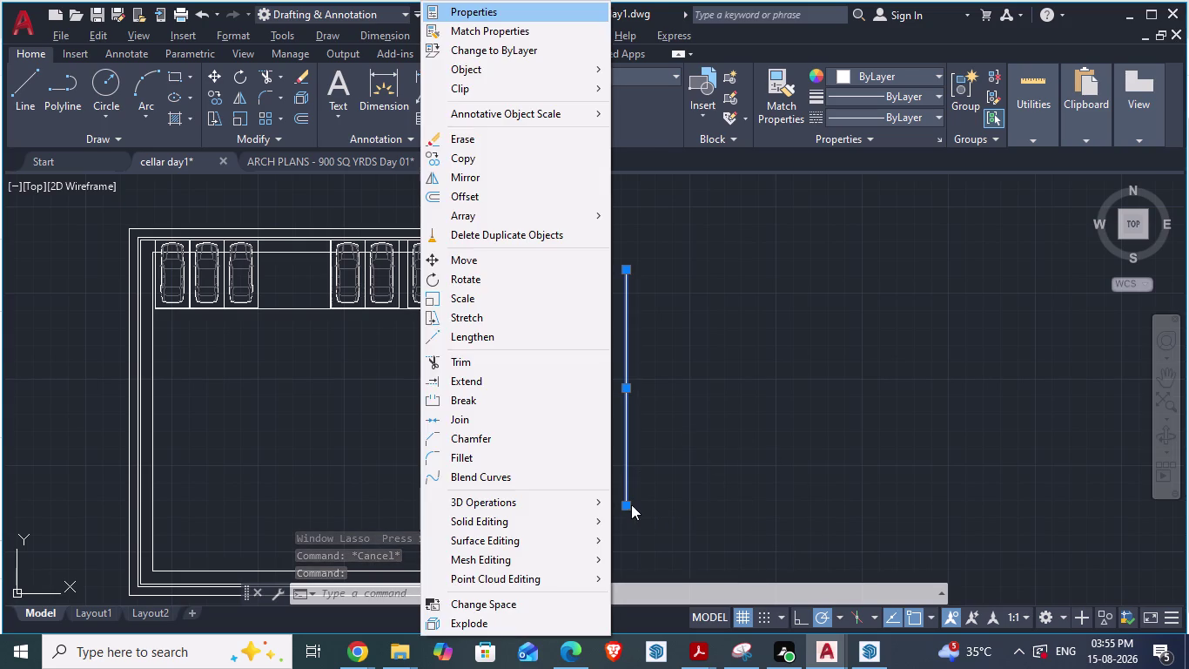
click(632, 504)
key(m)
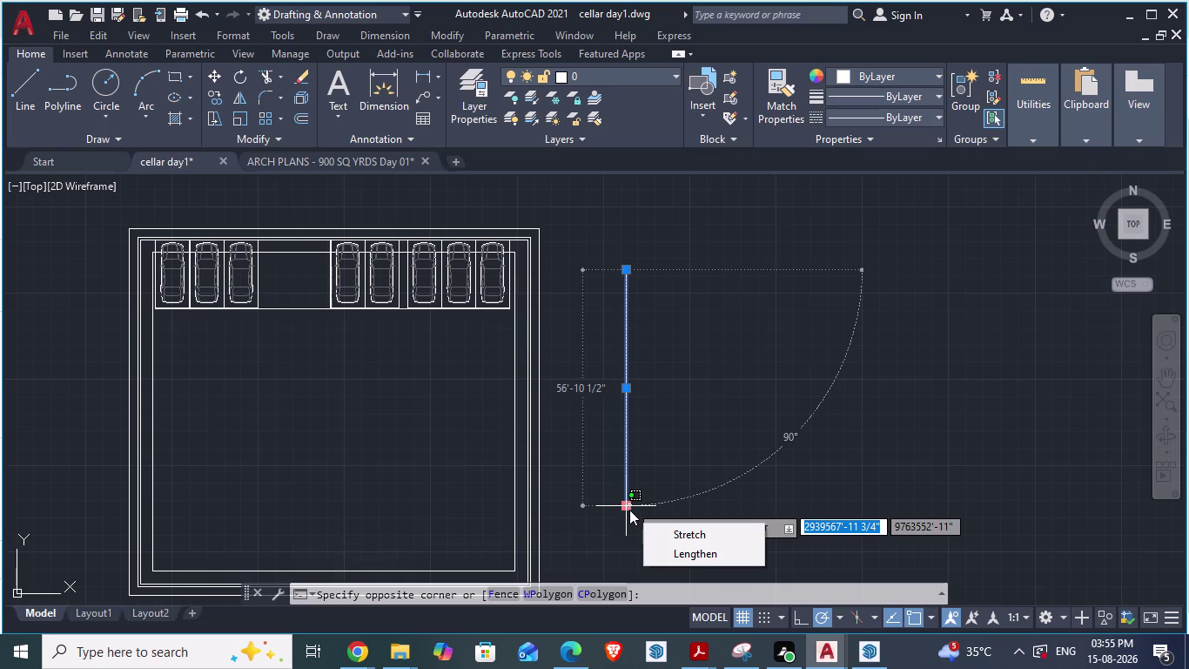
key(Escape)
key(Escape)
key(Escape)
key(Escape)
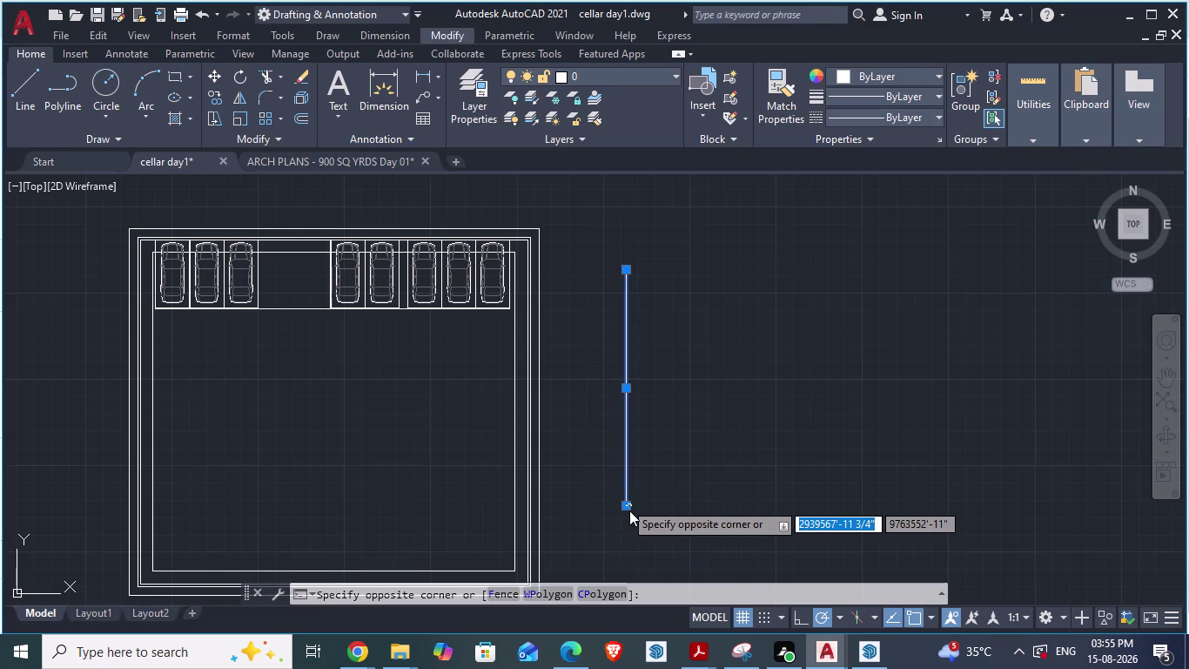
click(629, 510)
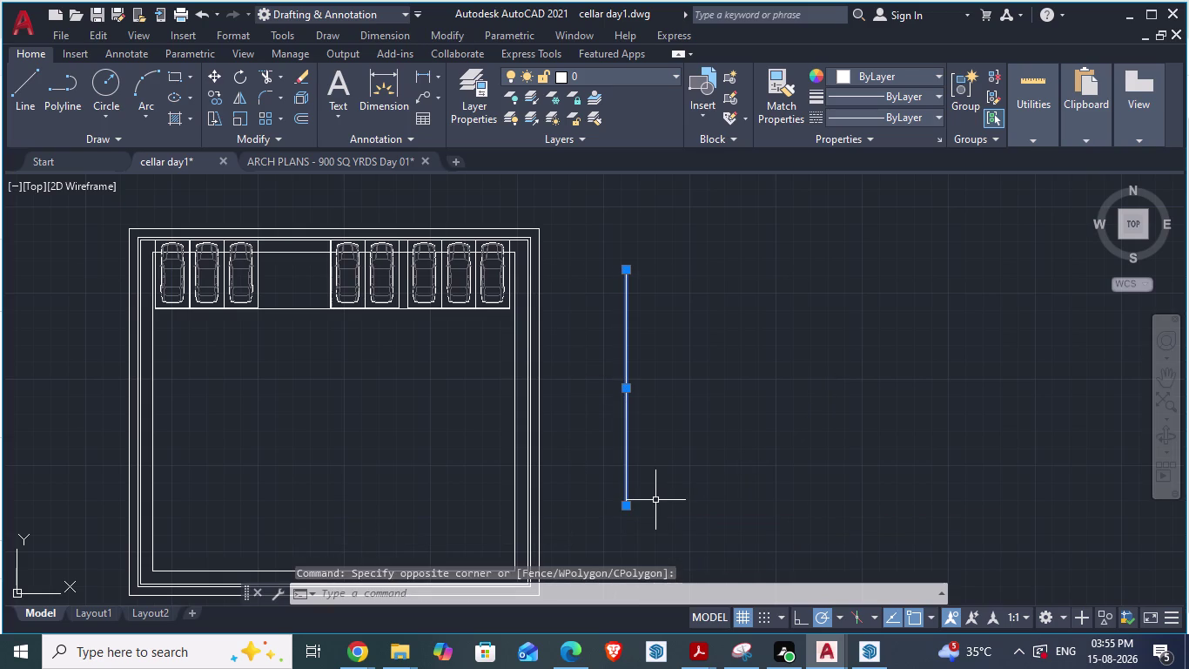
Move the line rightwards from its bottom endpoint with M.
key(m)
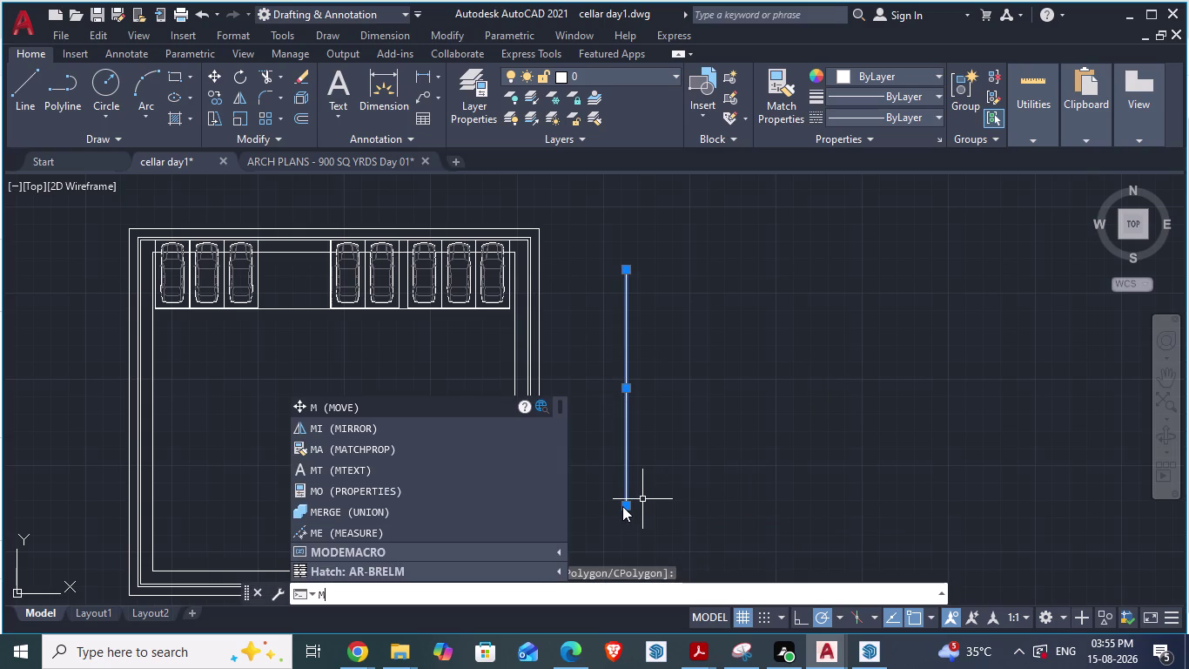
key(Return)
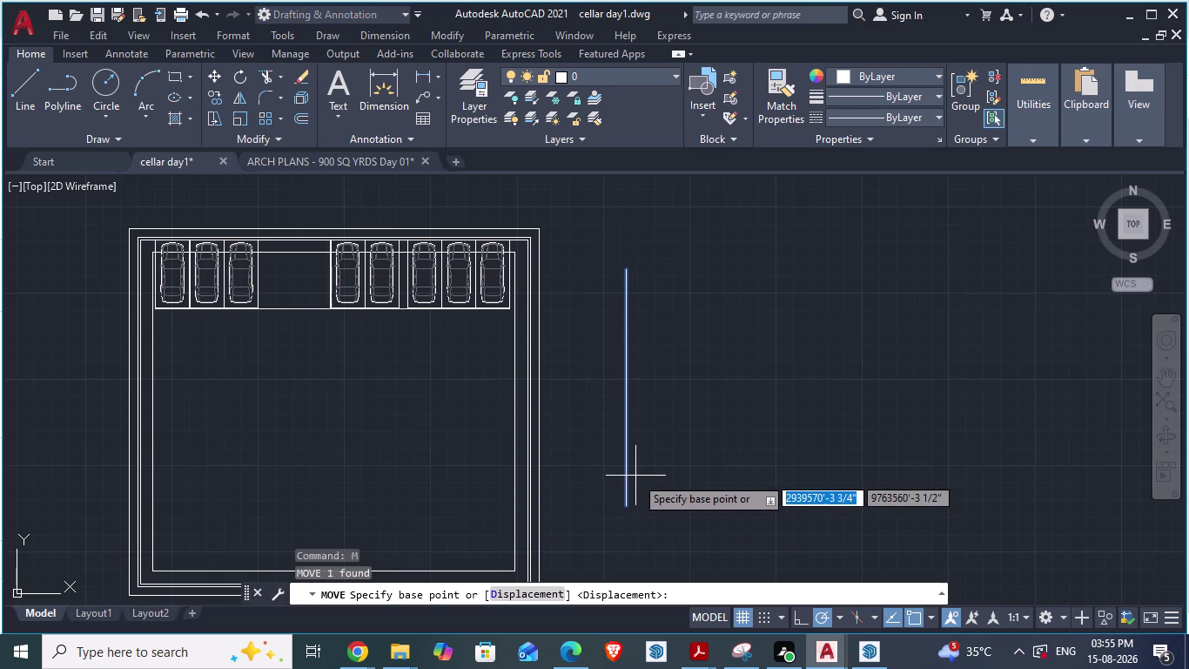
drag(622, 498, 729, 493)
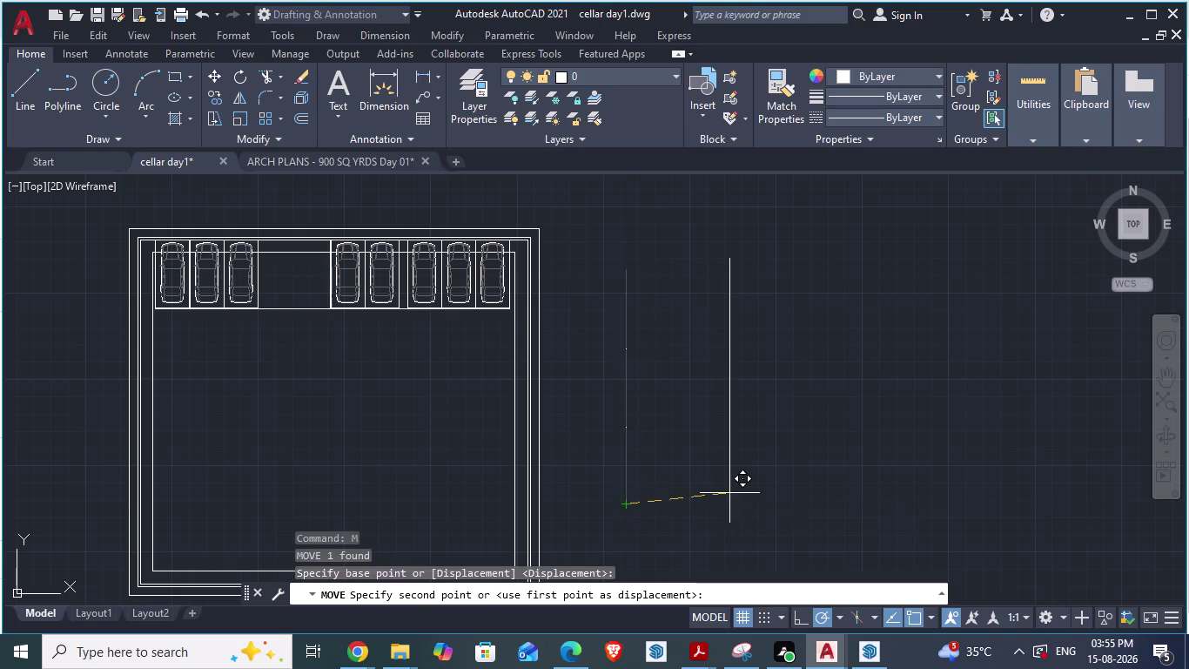
click(731, 491)
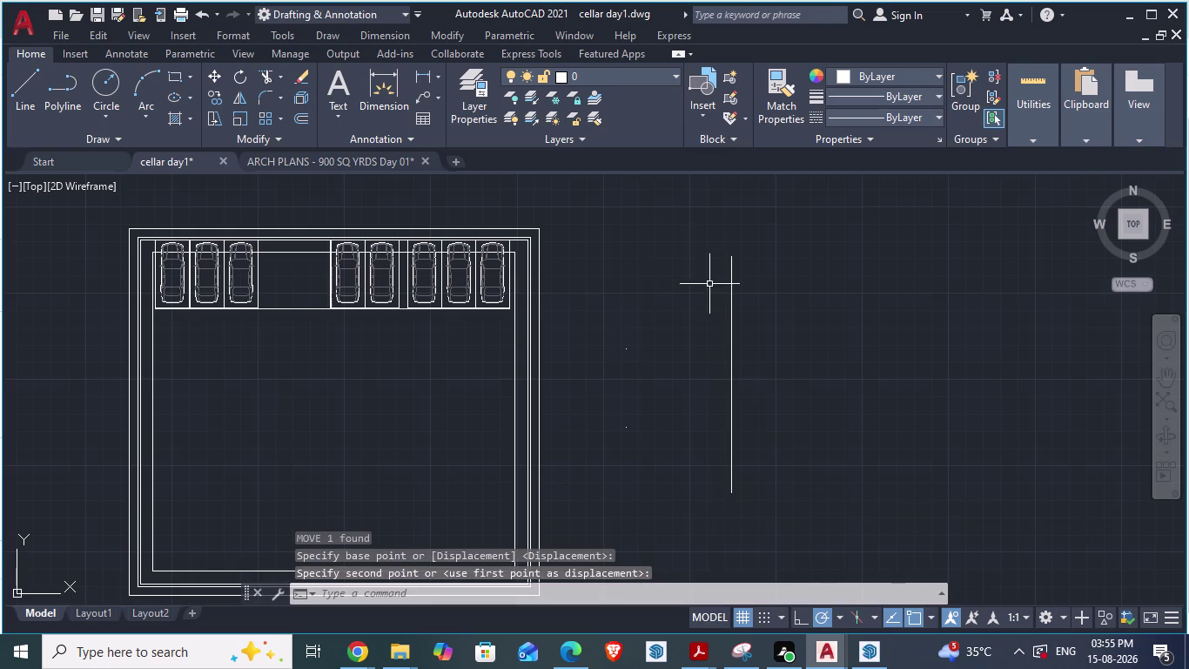
scroll(down, 3)
Lasso the moved line and leftover division nodes and delete them.
drag(626, 256, 794, 526)
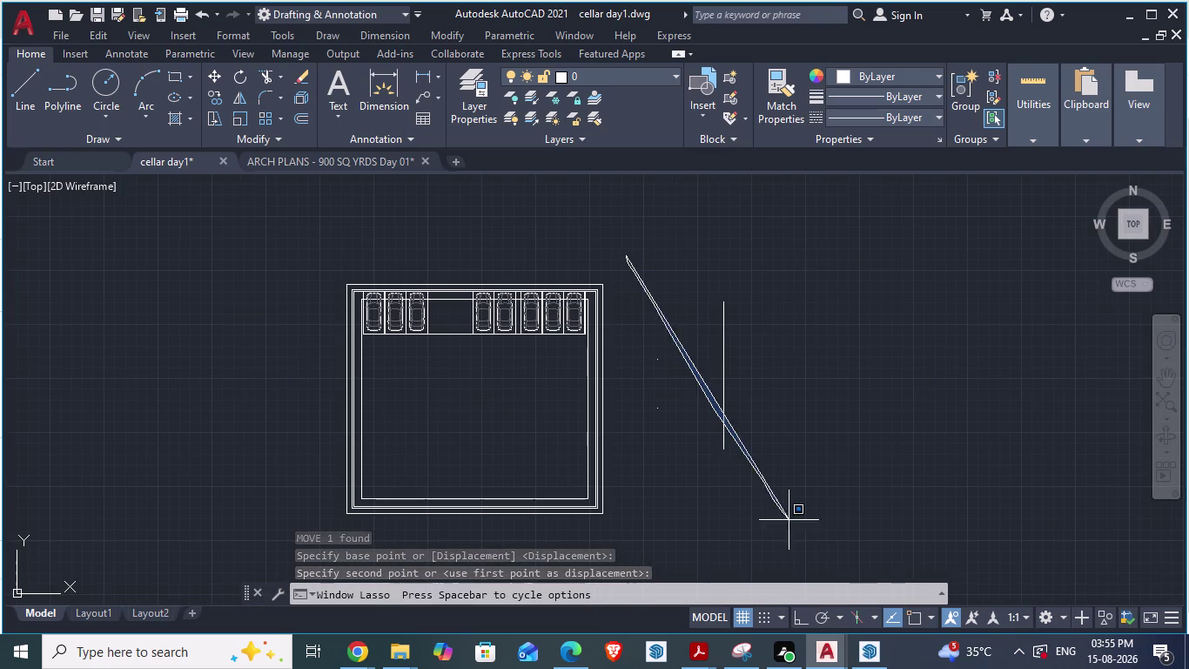
drag(794, 526, 707, 229)
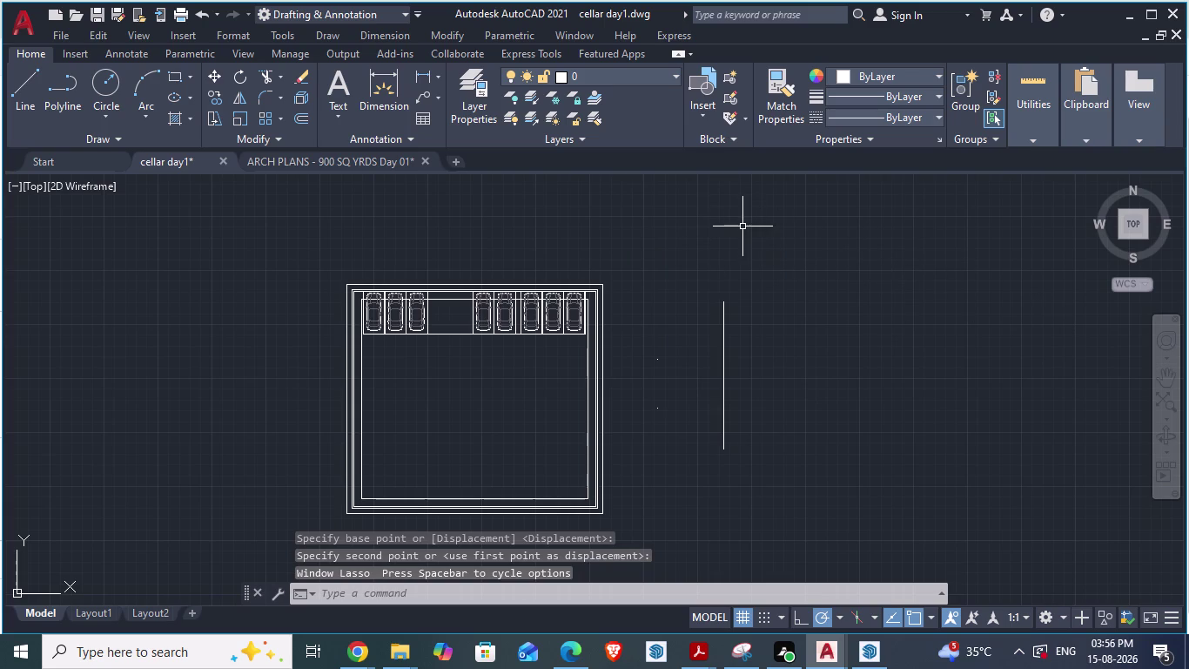
drag(697, 236, 653, 323)
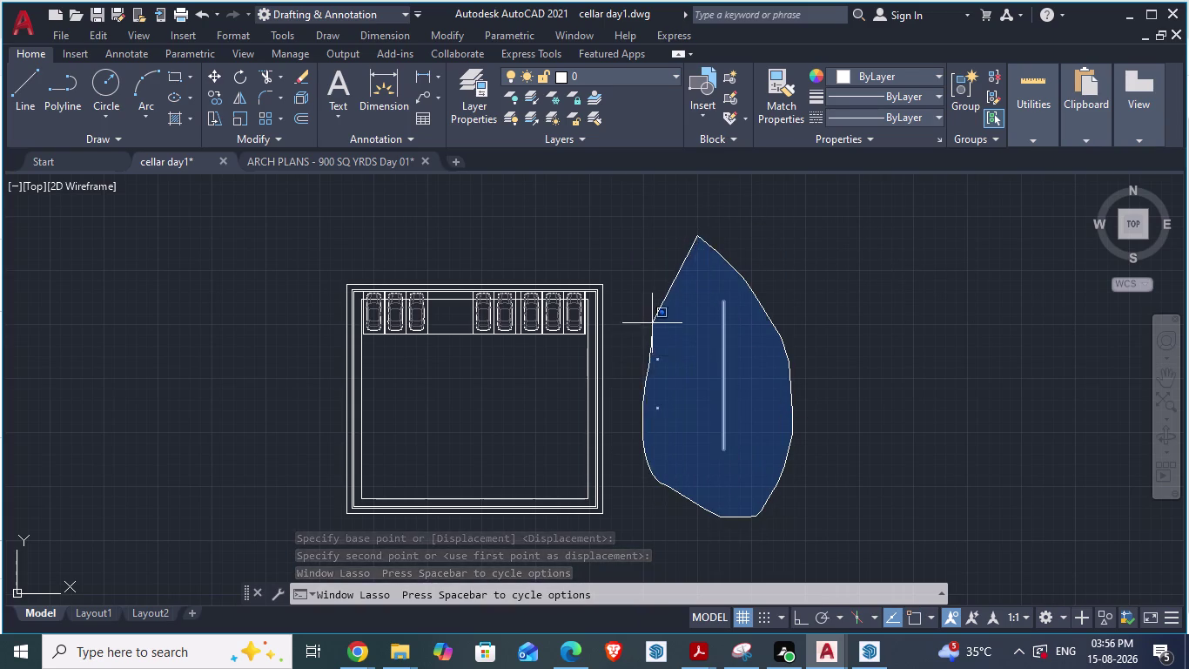
drag(652, 323, 652, 321)
key(Delete)
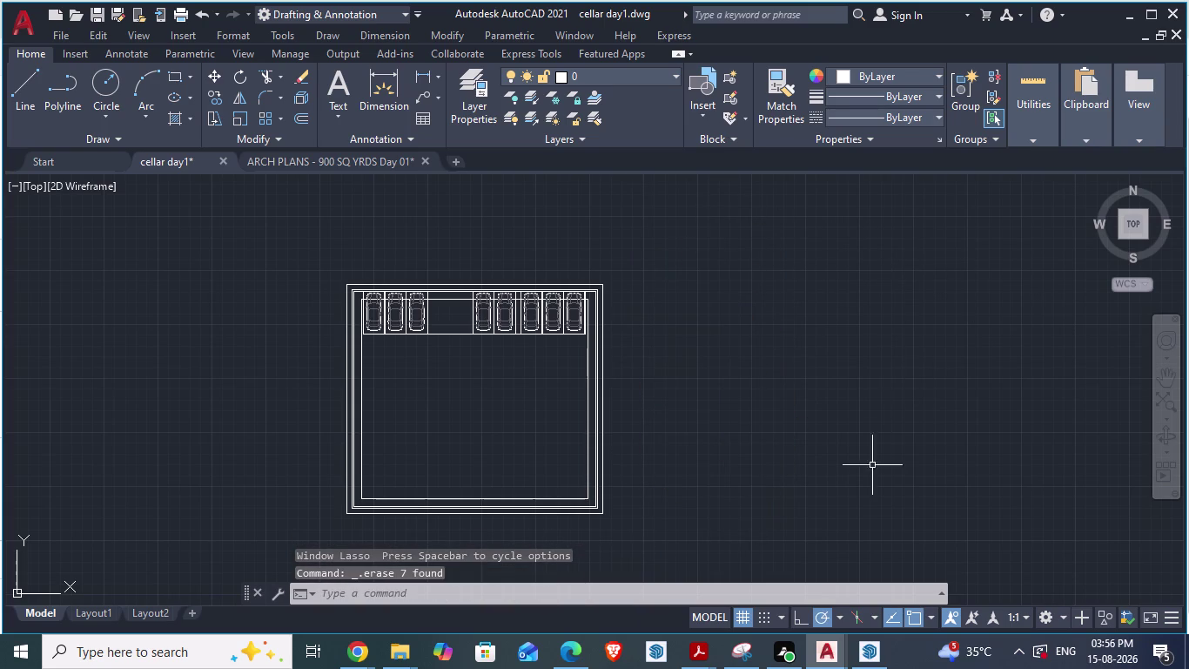